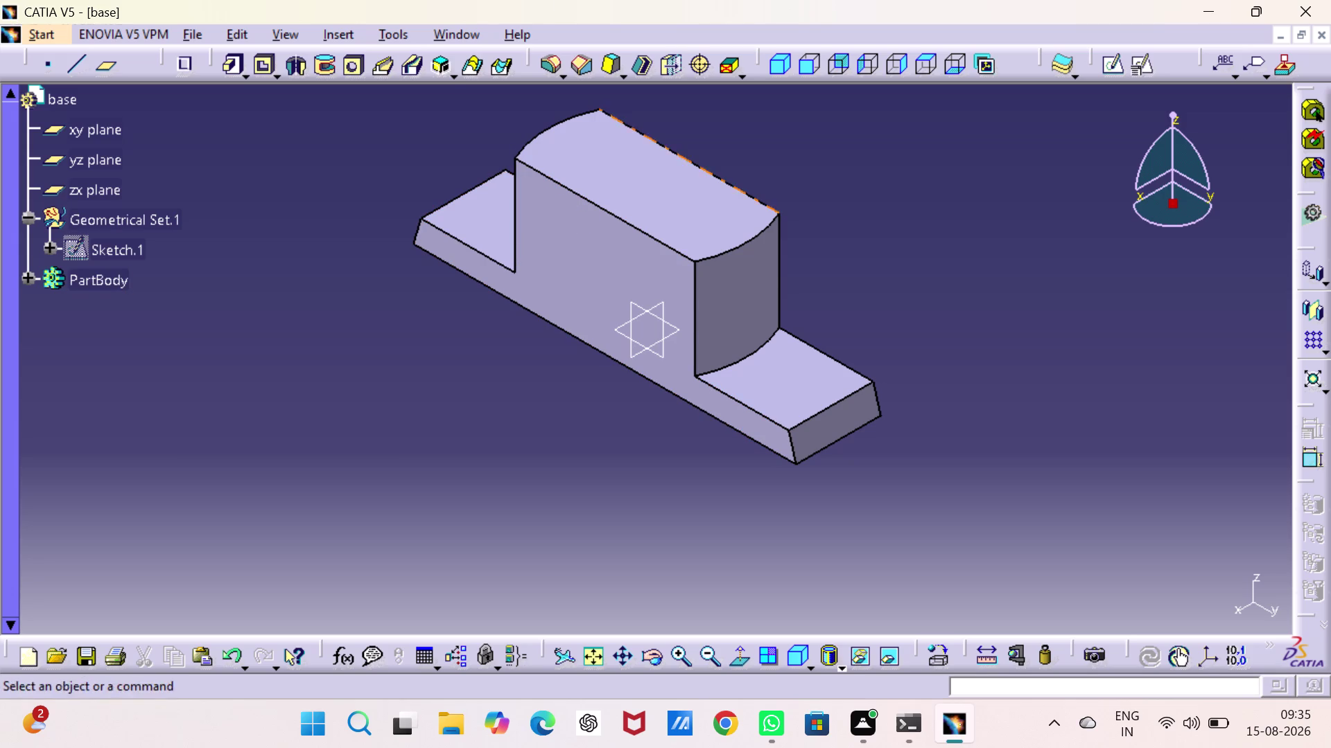
Start a sketch on the upright block's front face and draw a circle on the vertical axis.
click(605, 242)
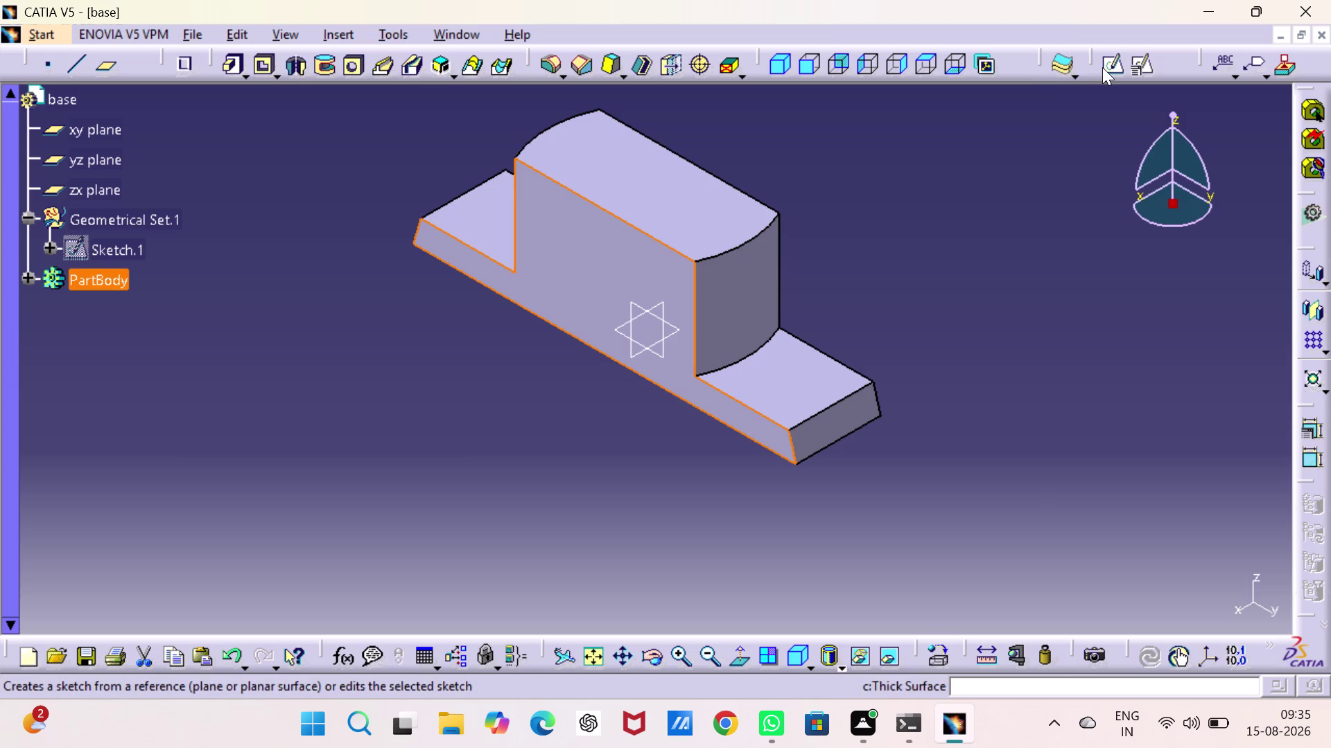
click(1105, 63)
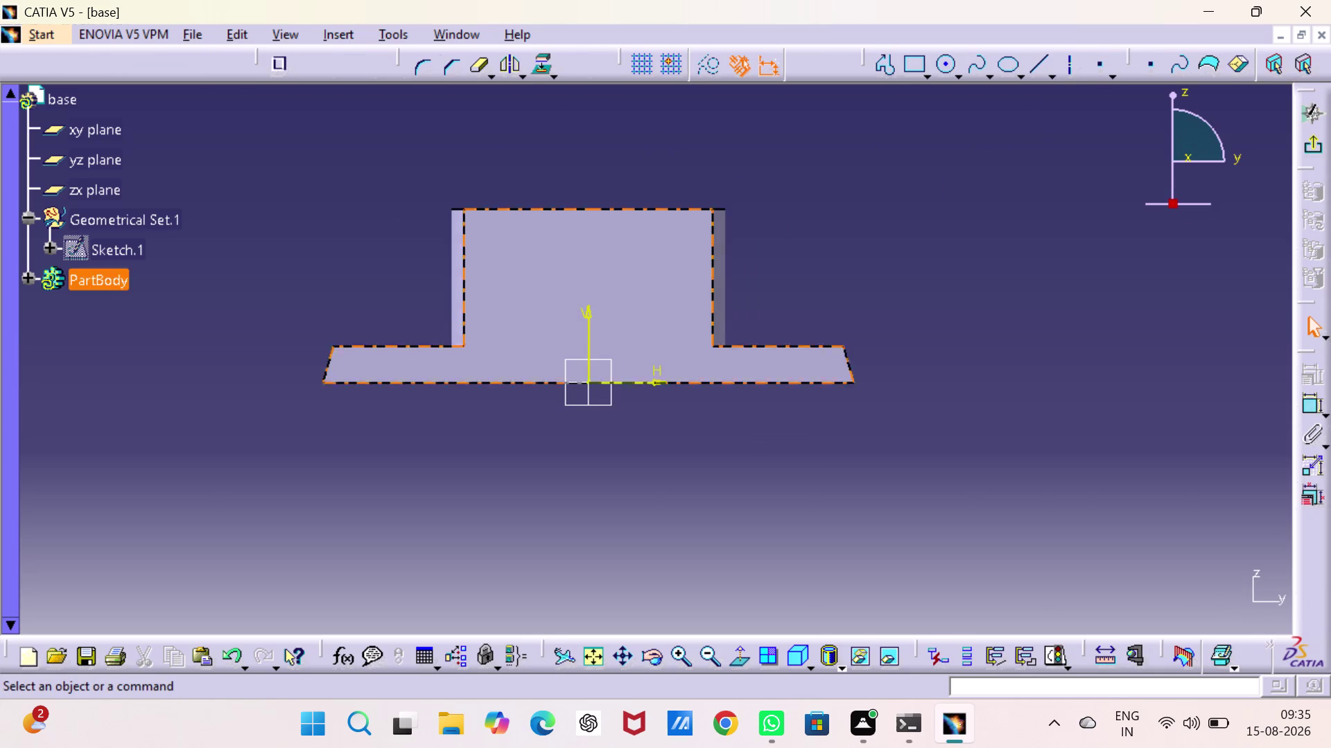
click(937, 60)
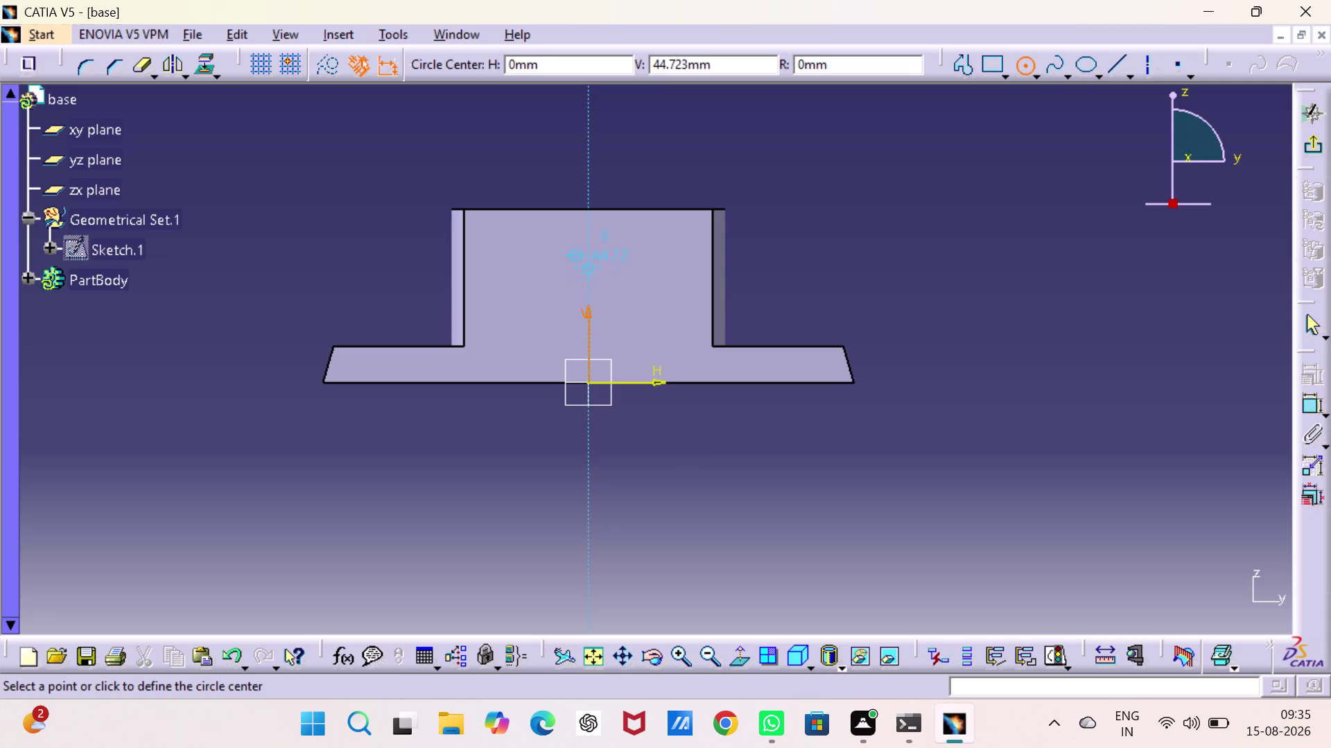
click(589, 265)
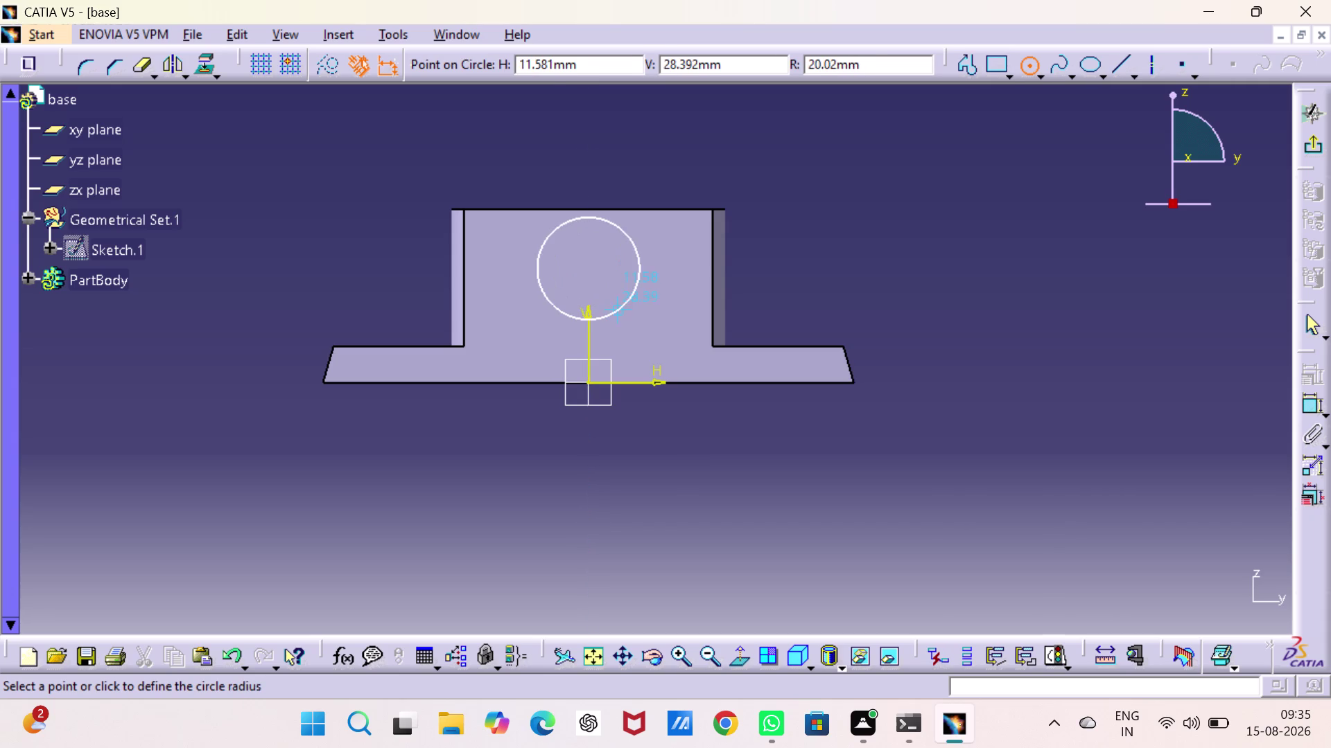
click(618, 310)
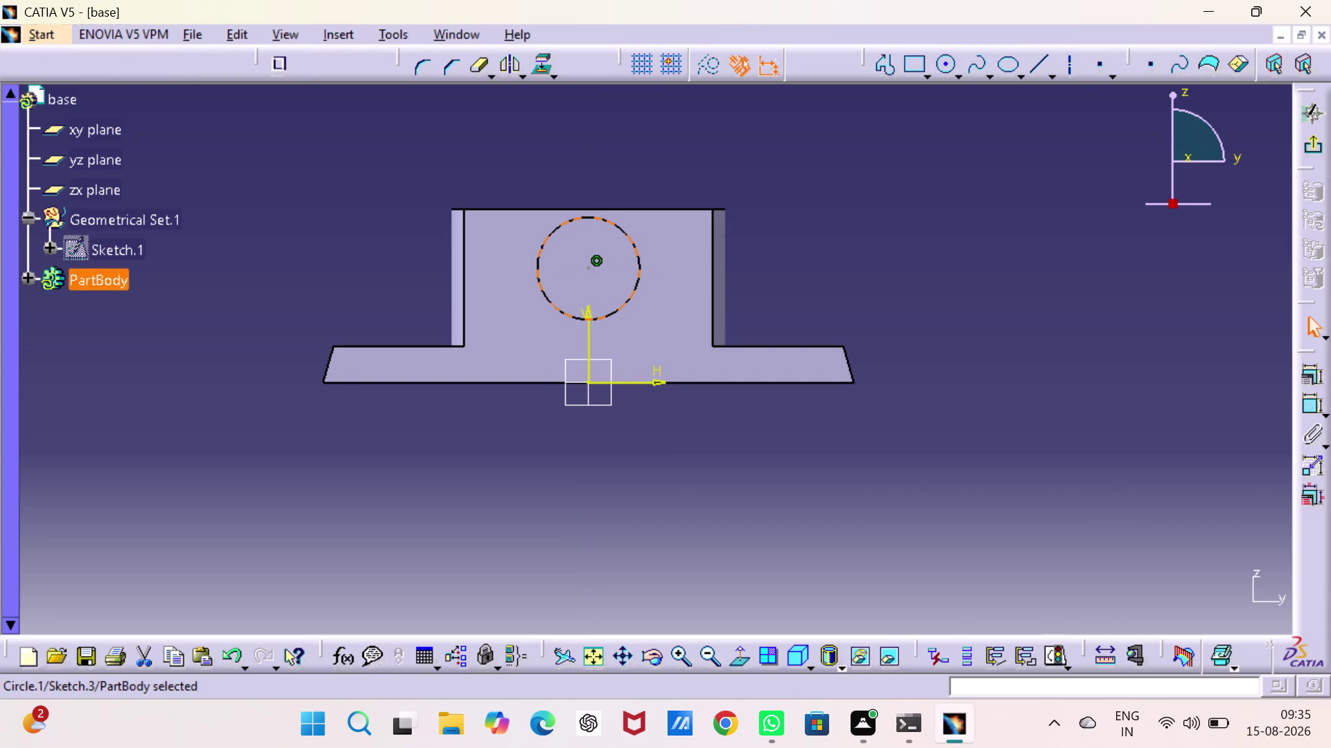
Constrain the circle centre to be coincident with the sketch's vertical axis.
click(587, 382)
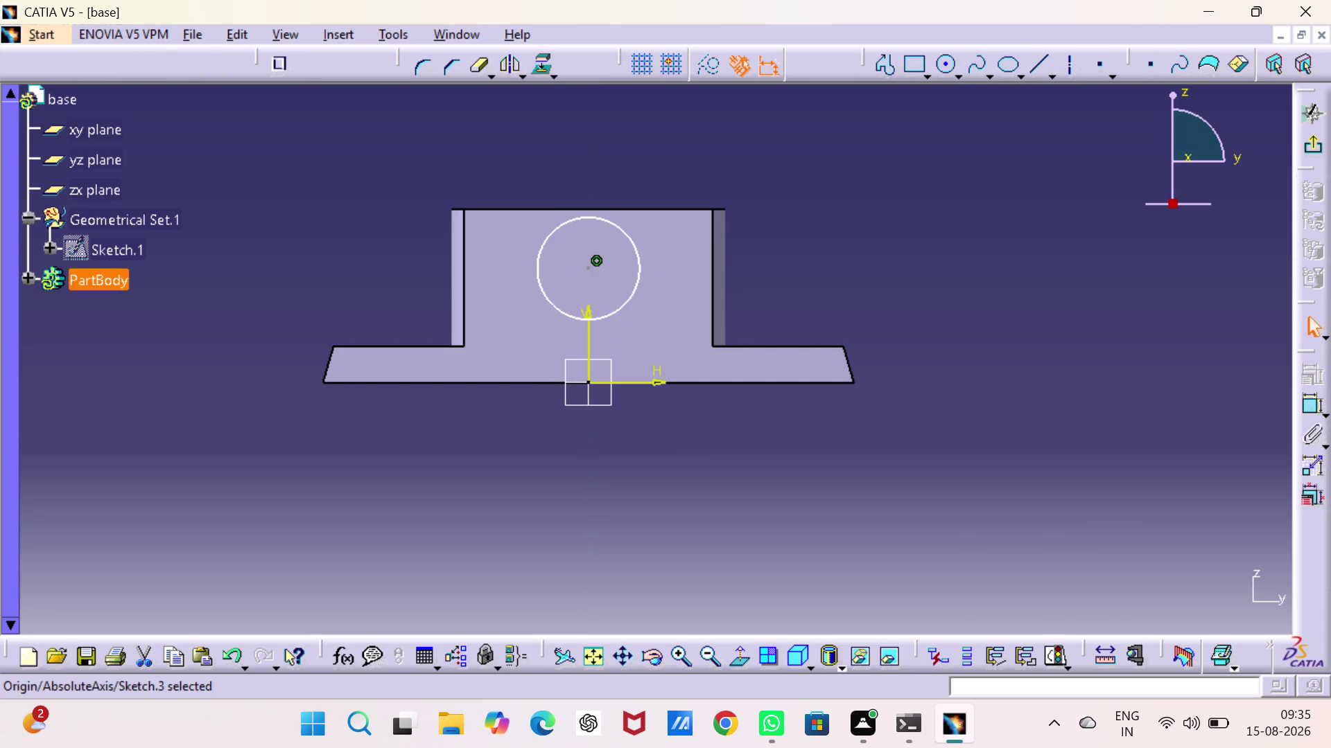
click(588, 270)
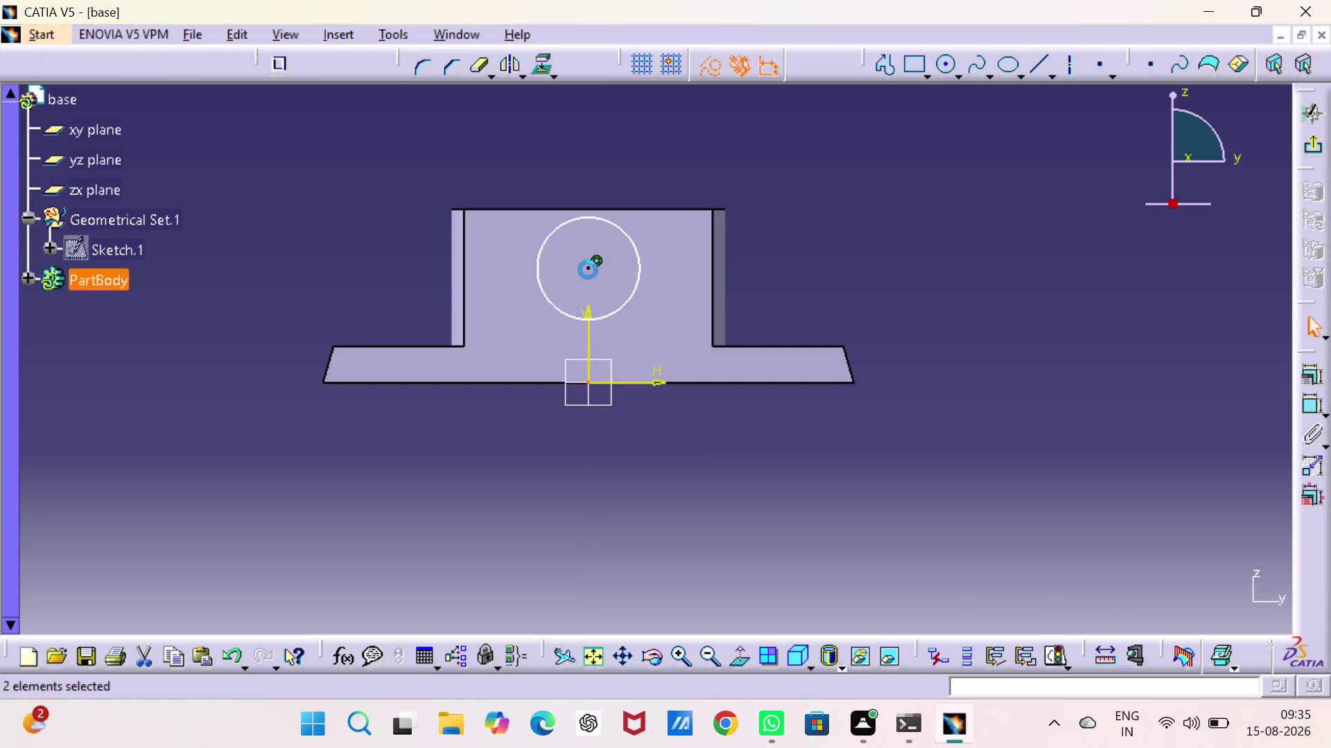
click(1317, 366)
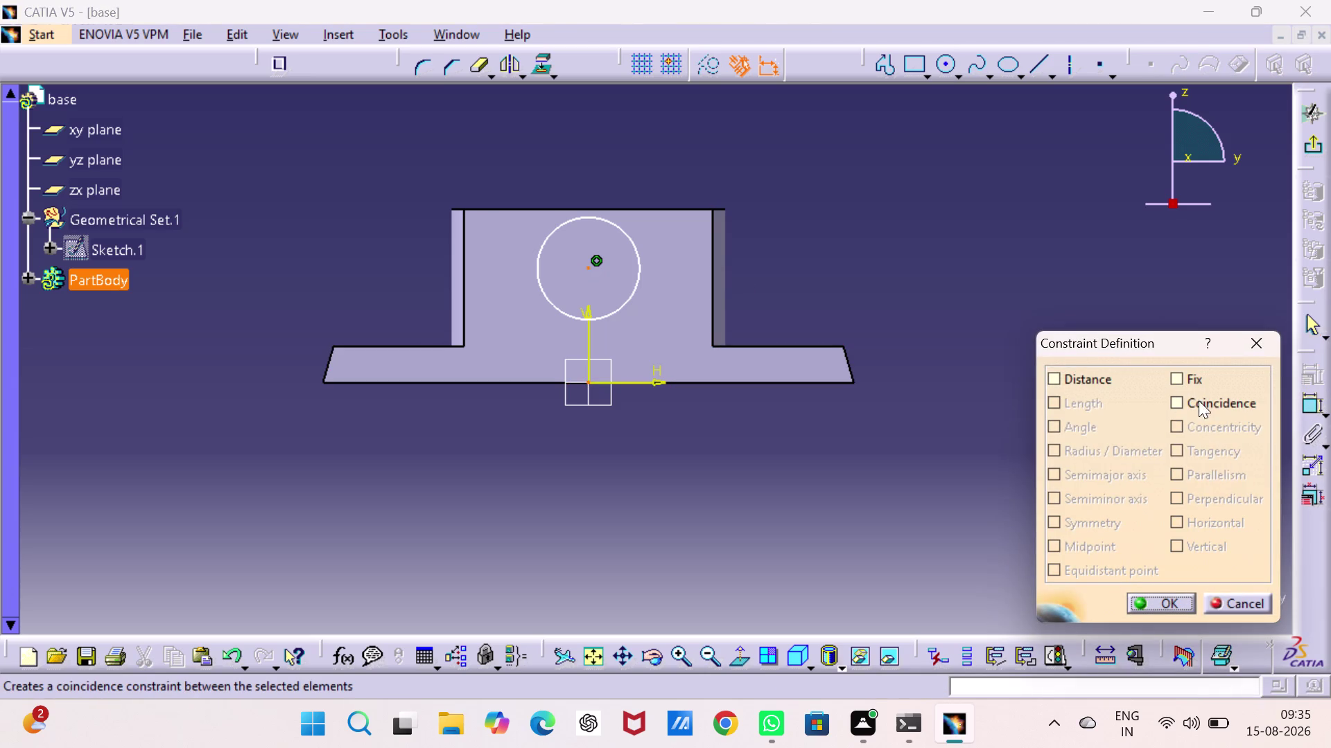
drag(1264, 344, 1258, 344)
click(1065, 352)
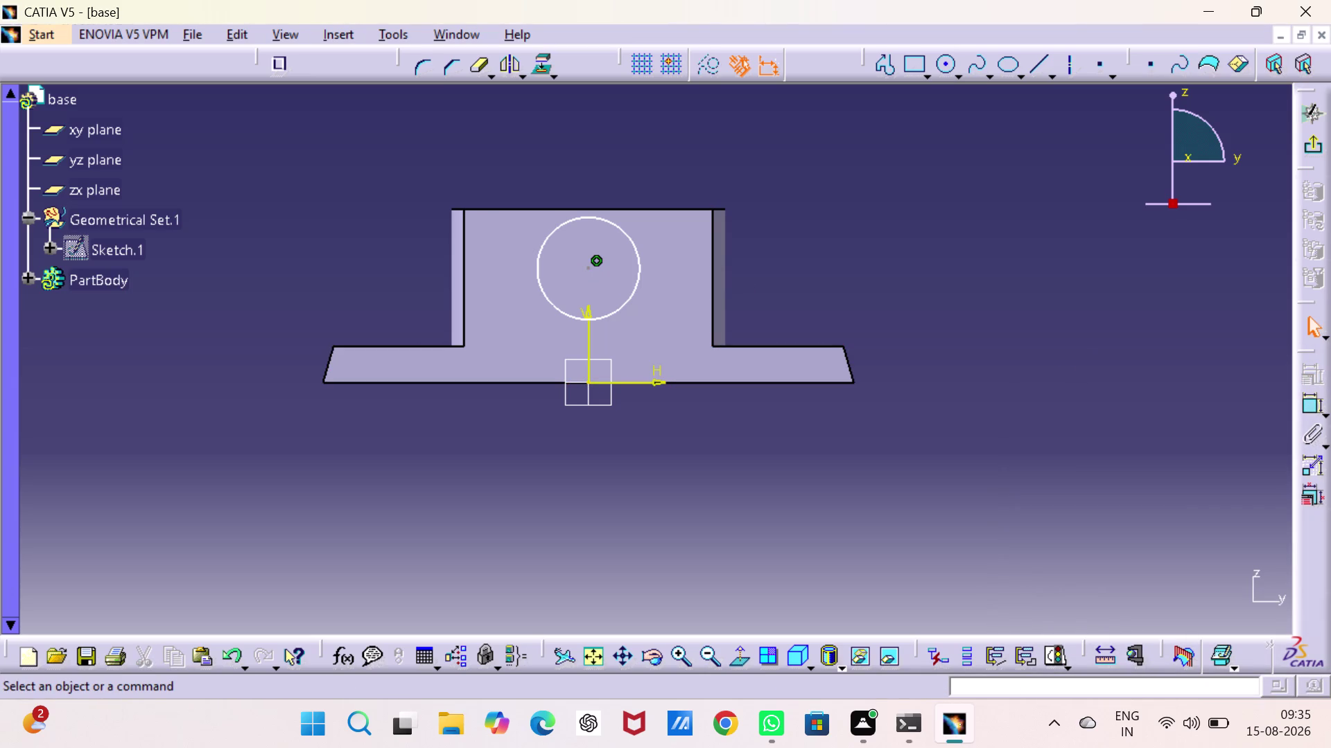
click(1303, 410)
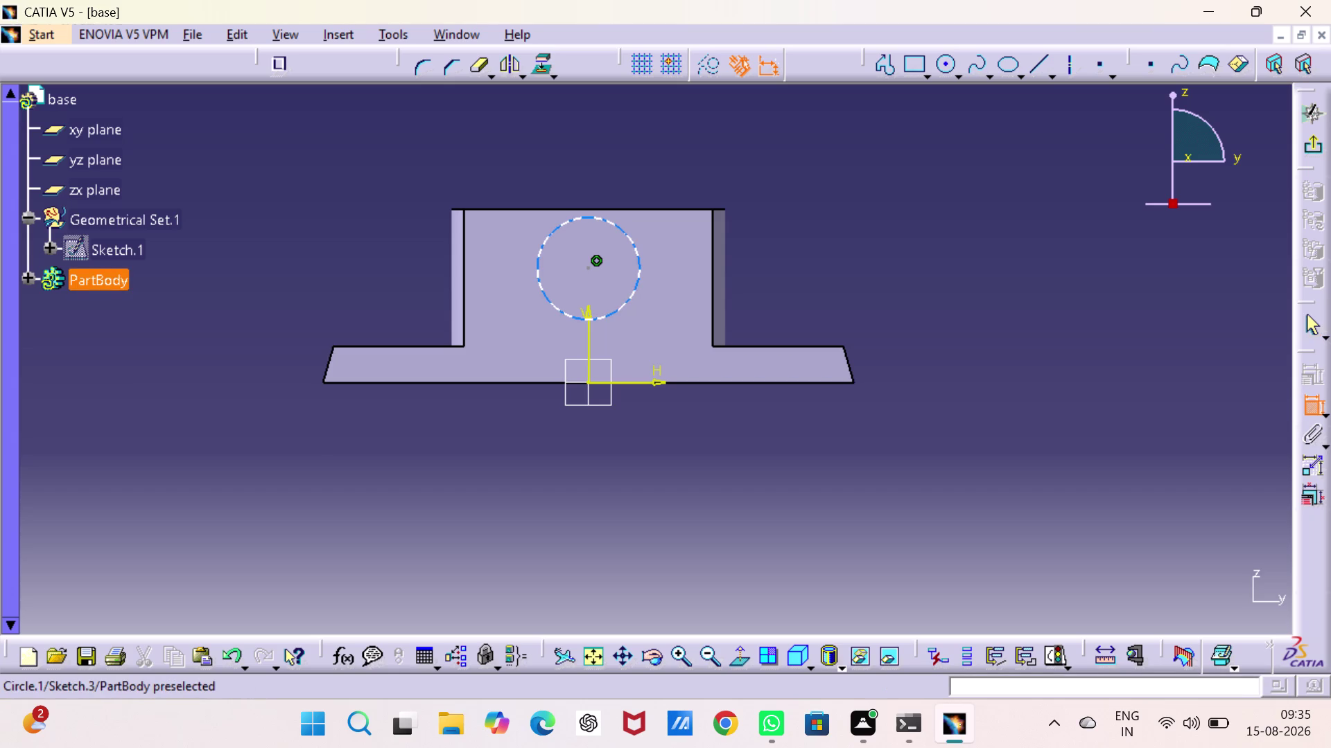
Add a radius dimension to the hole circle and set it to 24 mm.
click(540, 268)
click(253, 215)
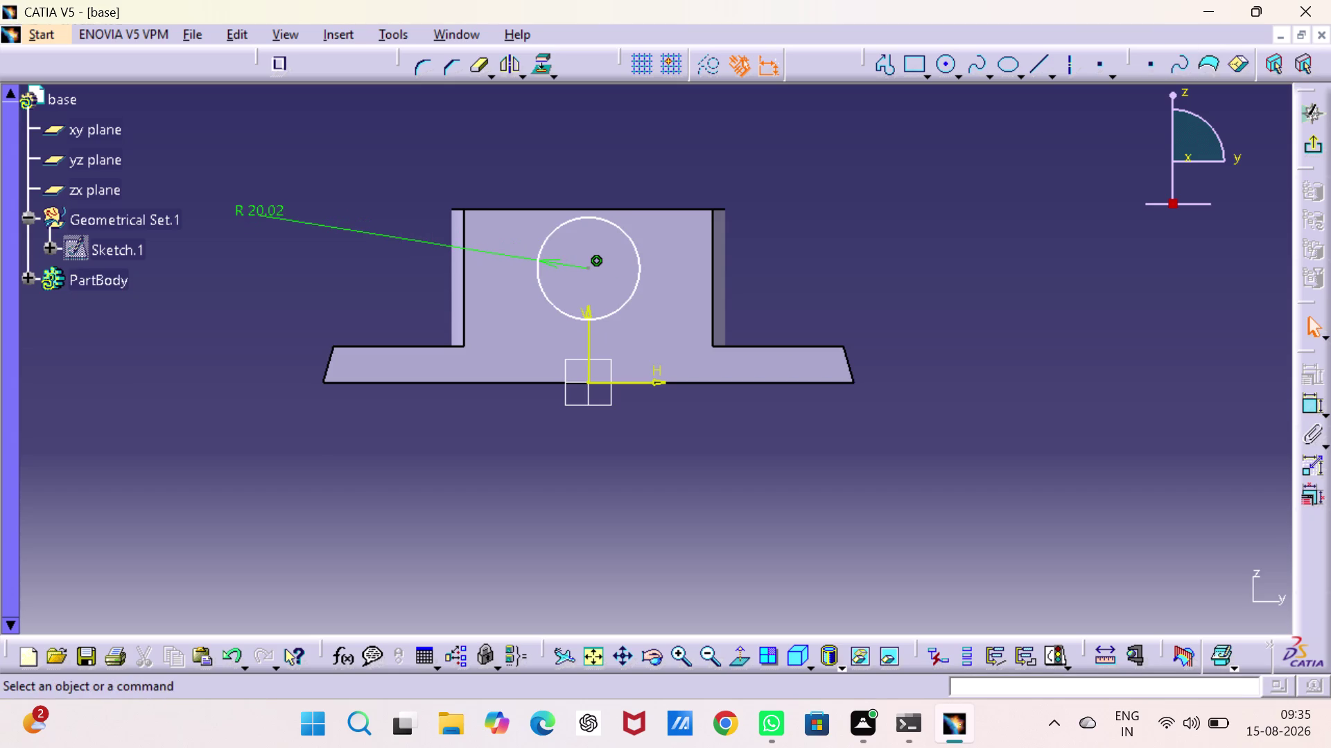
double_click(257, 209)
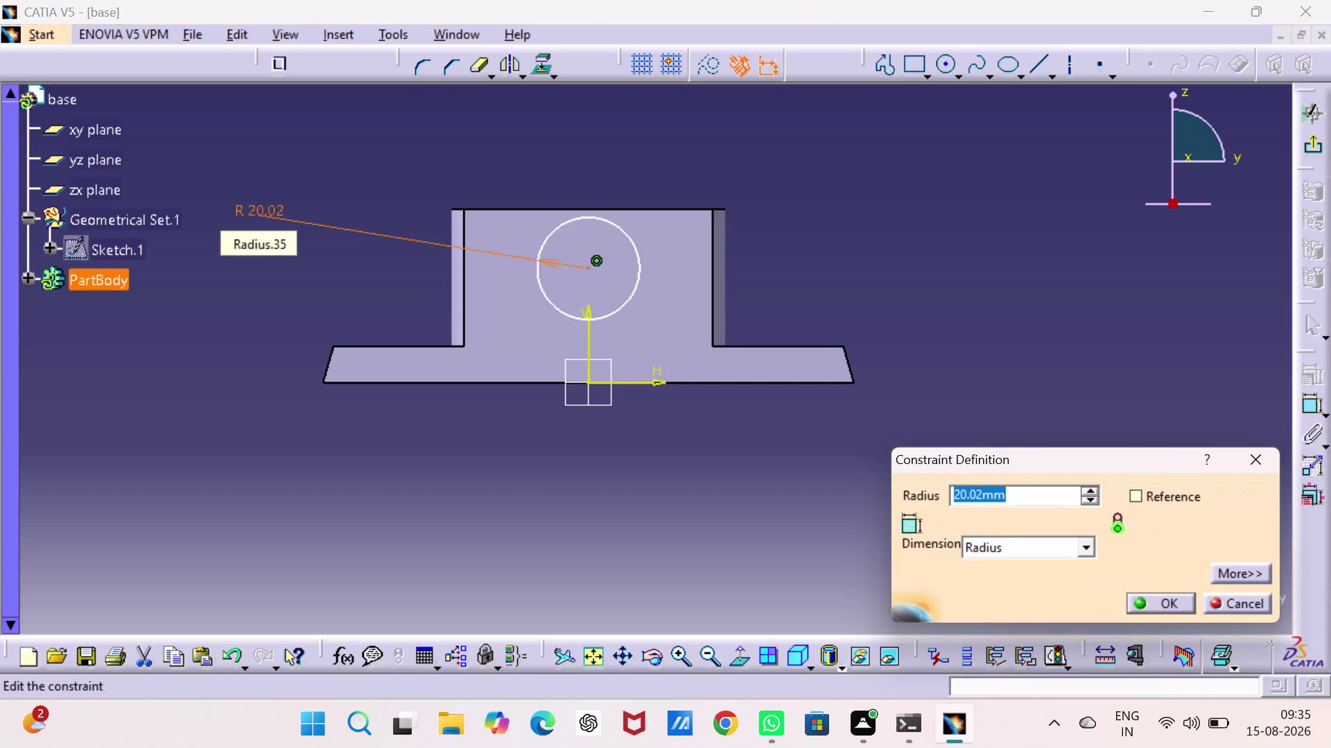
text(24)
key(Return)
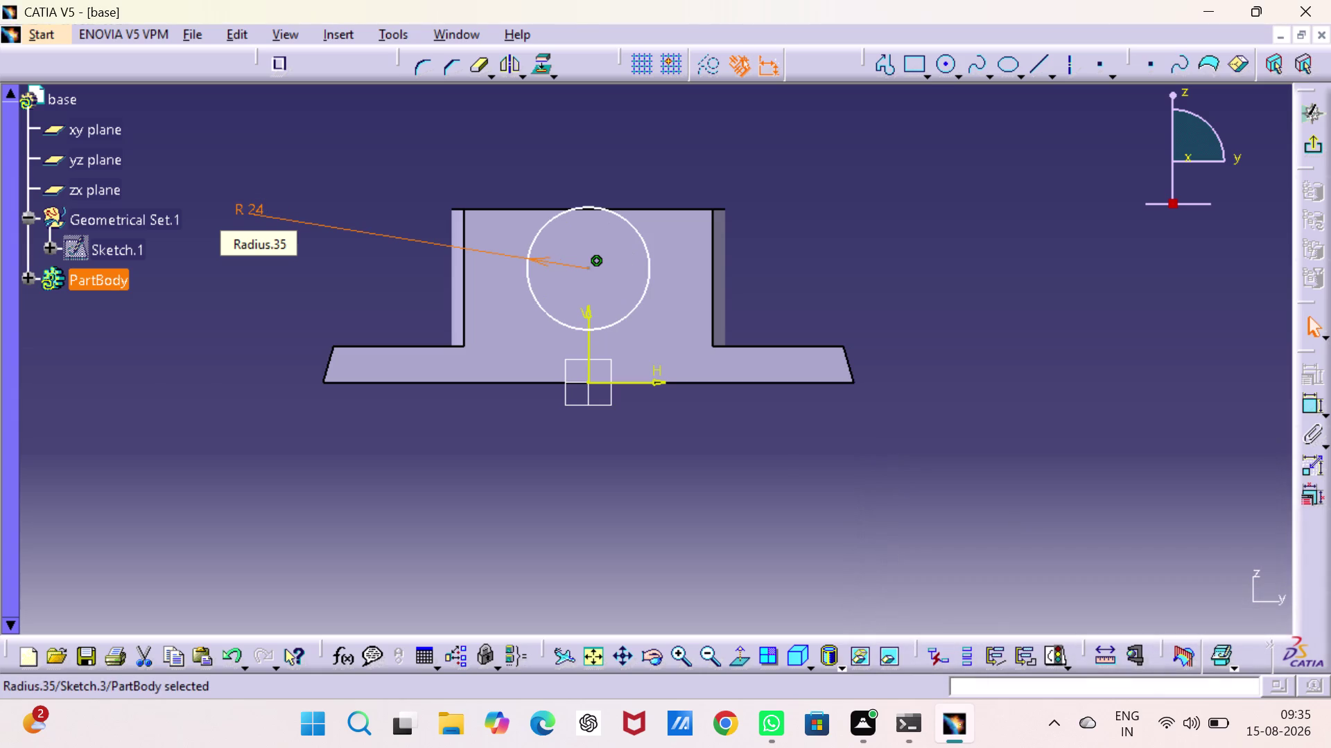
click(901, 221)
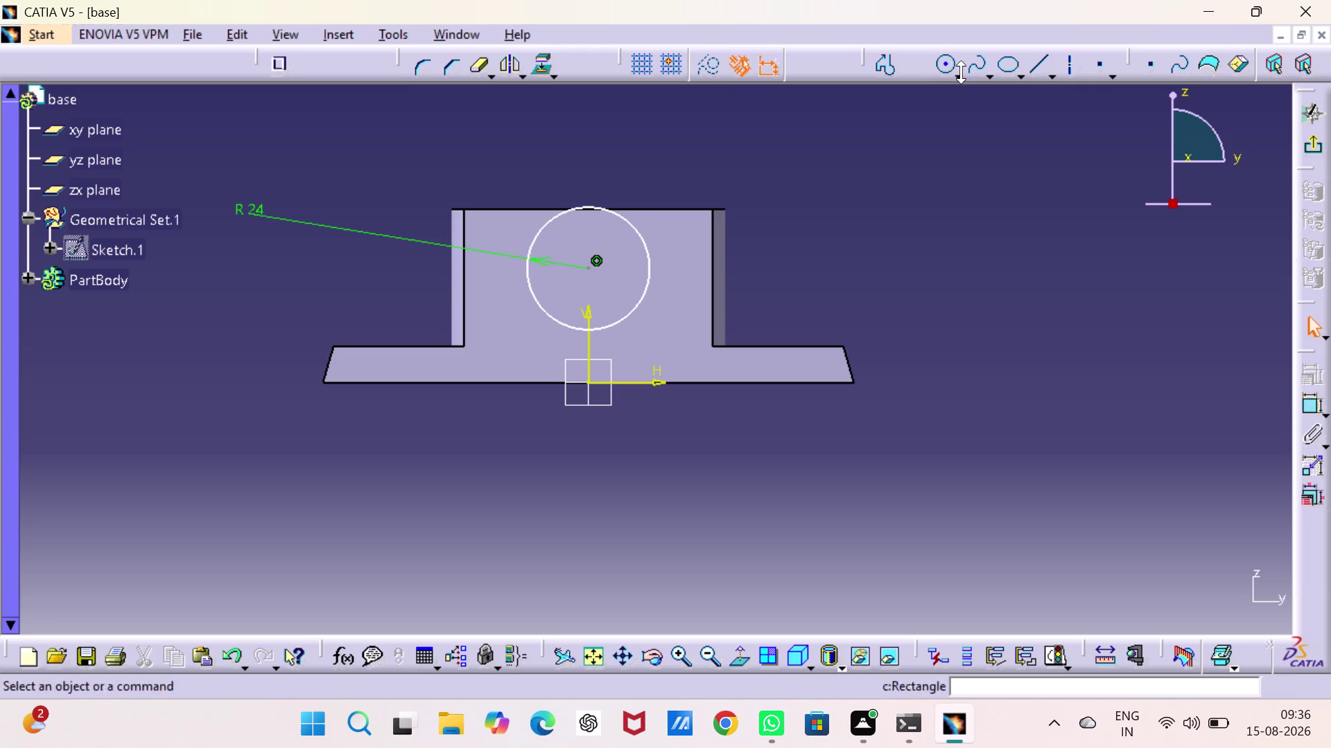
Draw a two-point rectangle straddling the top of the circle.
click(928, 69)
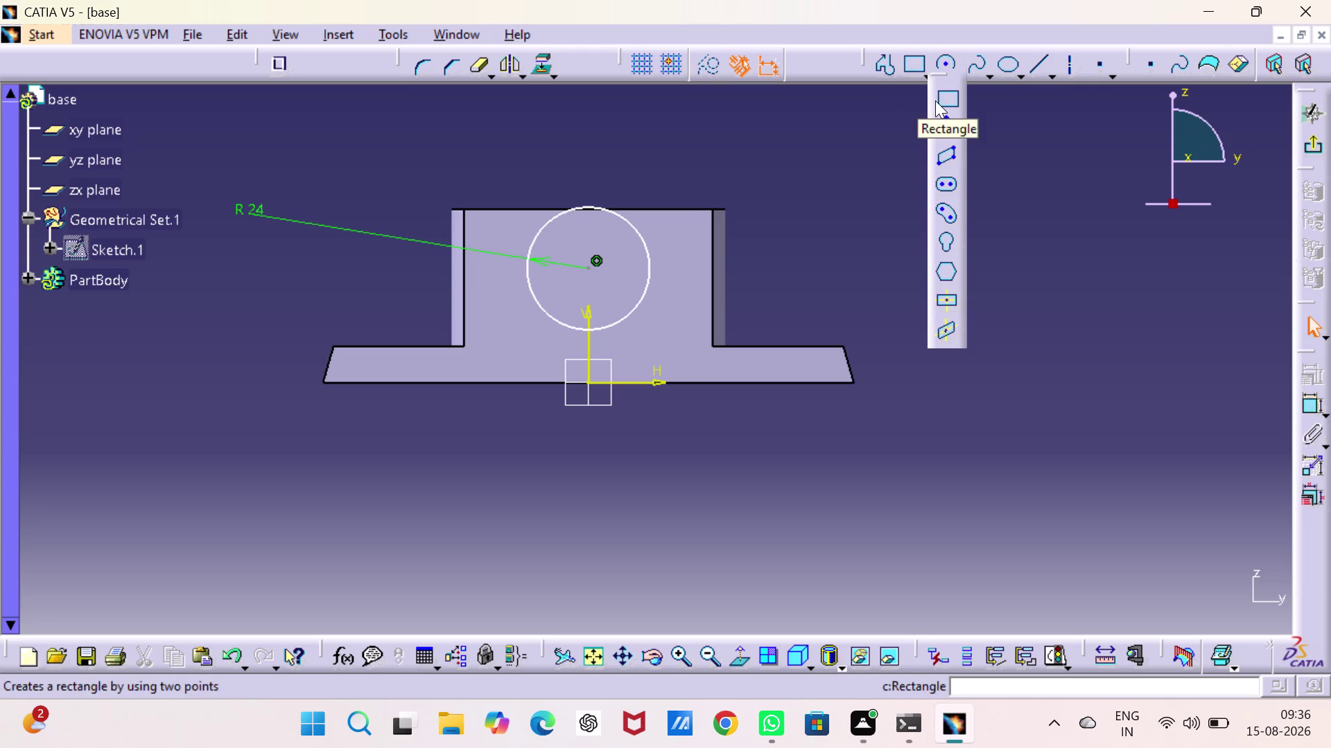
click(936, 100)
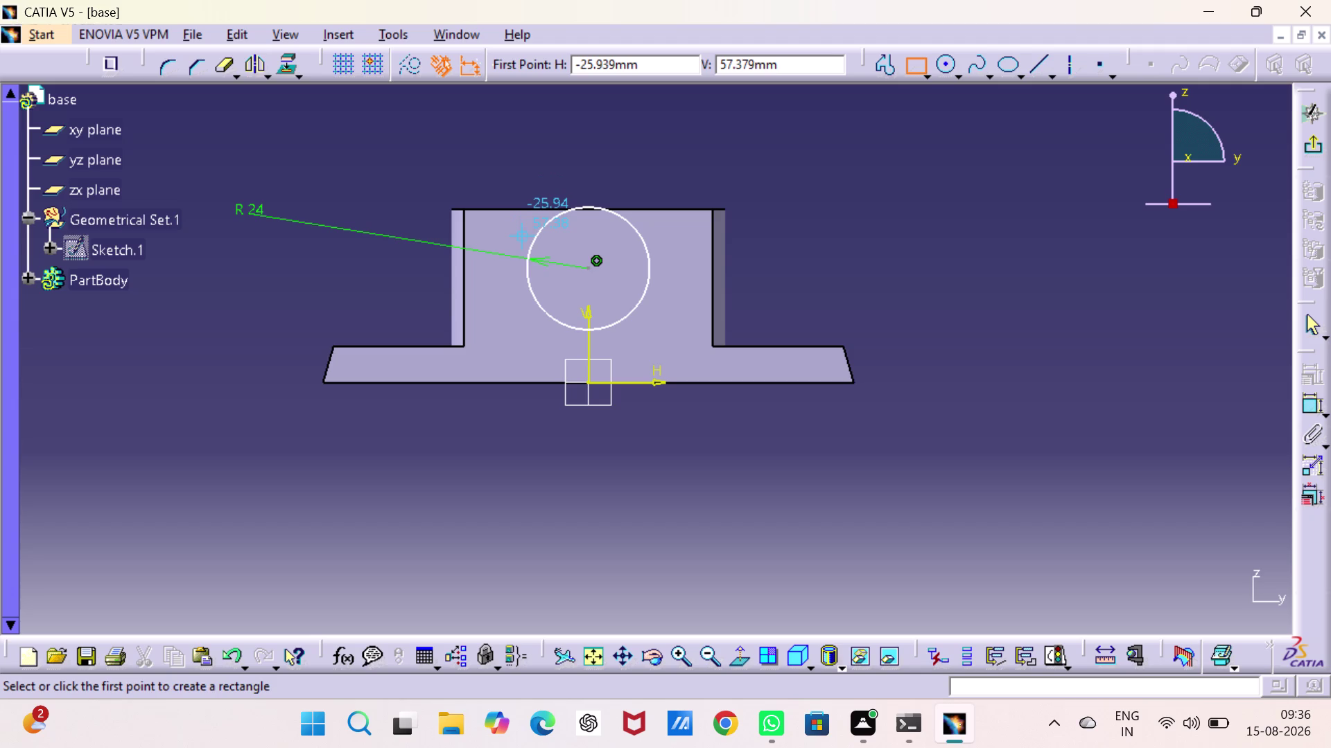
click(521, 233)
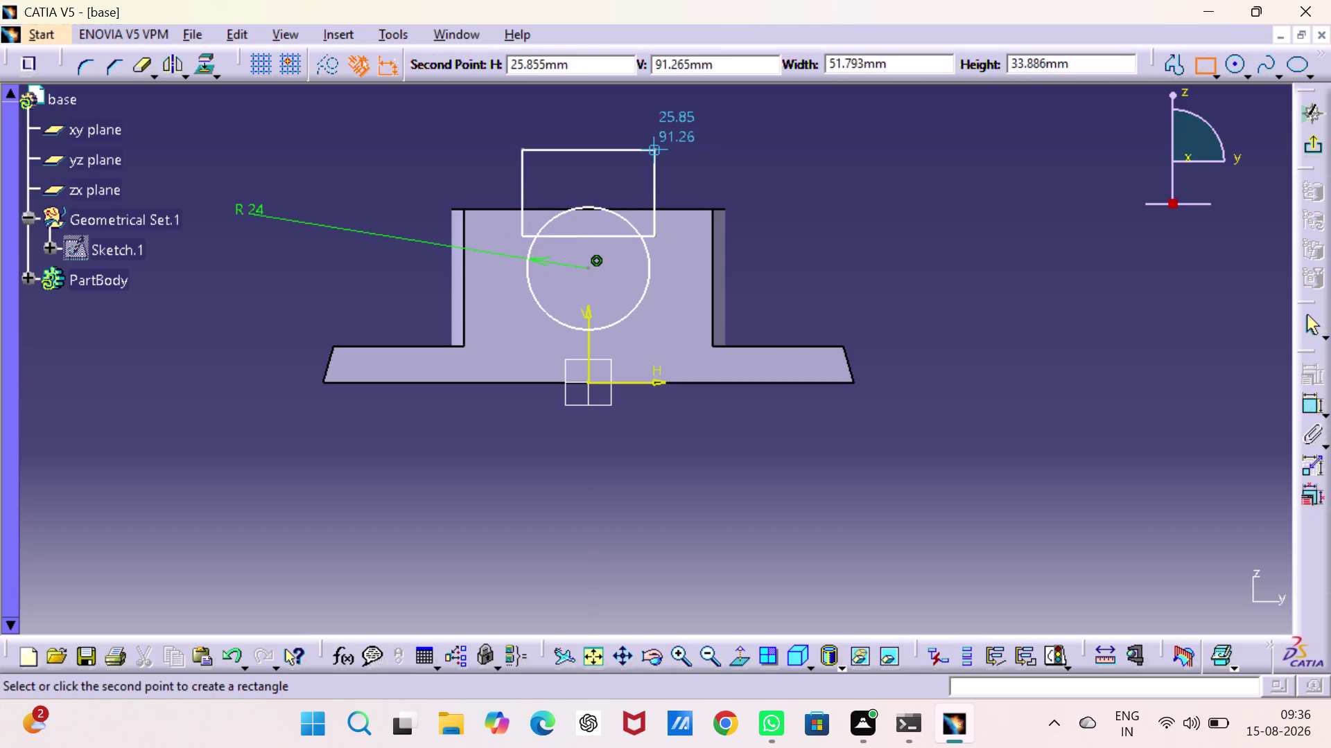
click(654, 148)
click(883, 200)
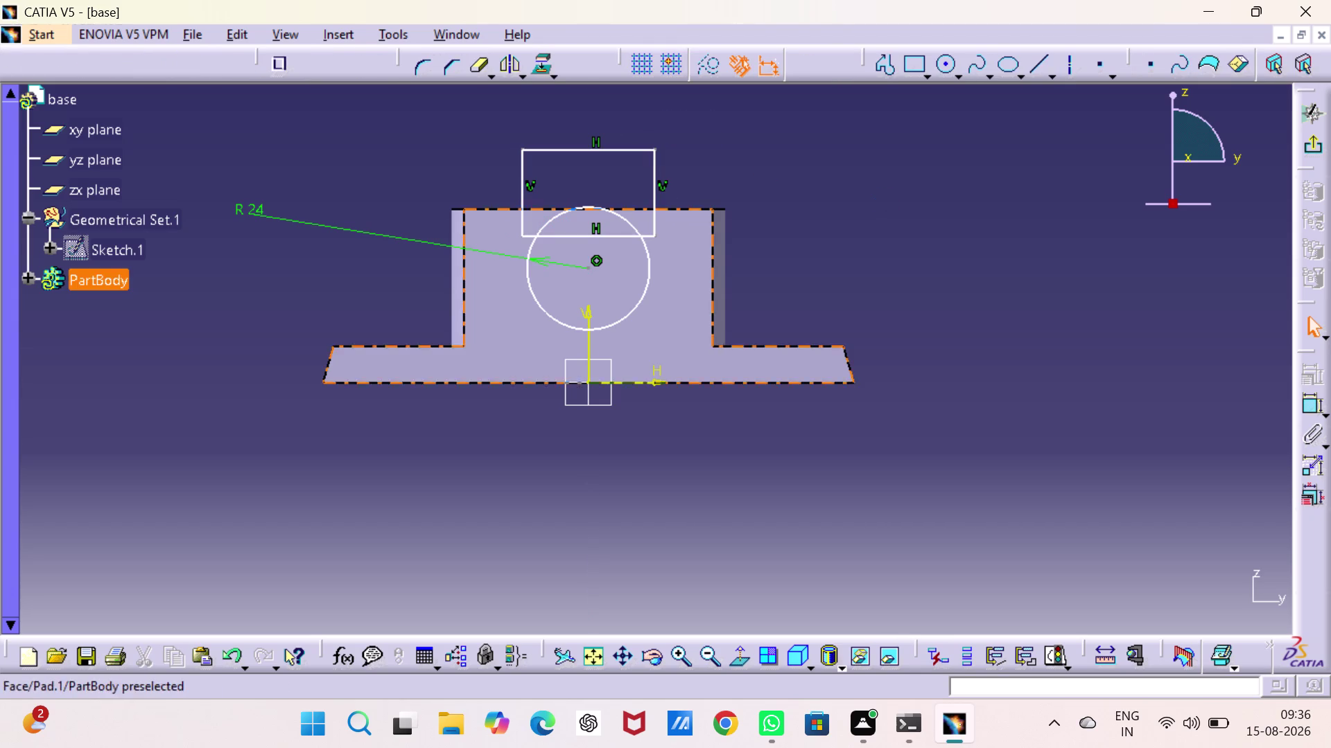
Make the rectangle's left and right sides symmetric about the vertical axis.
click(654, 197)
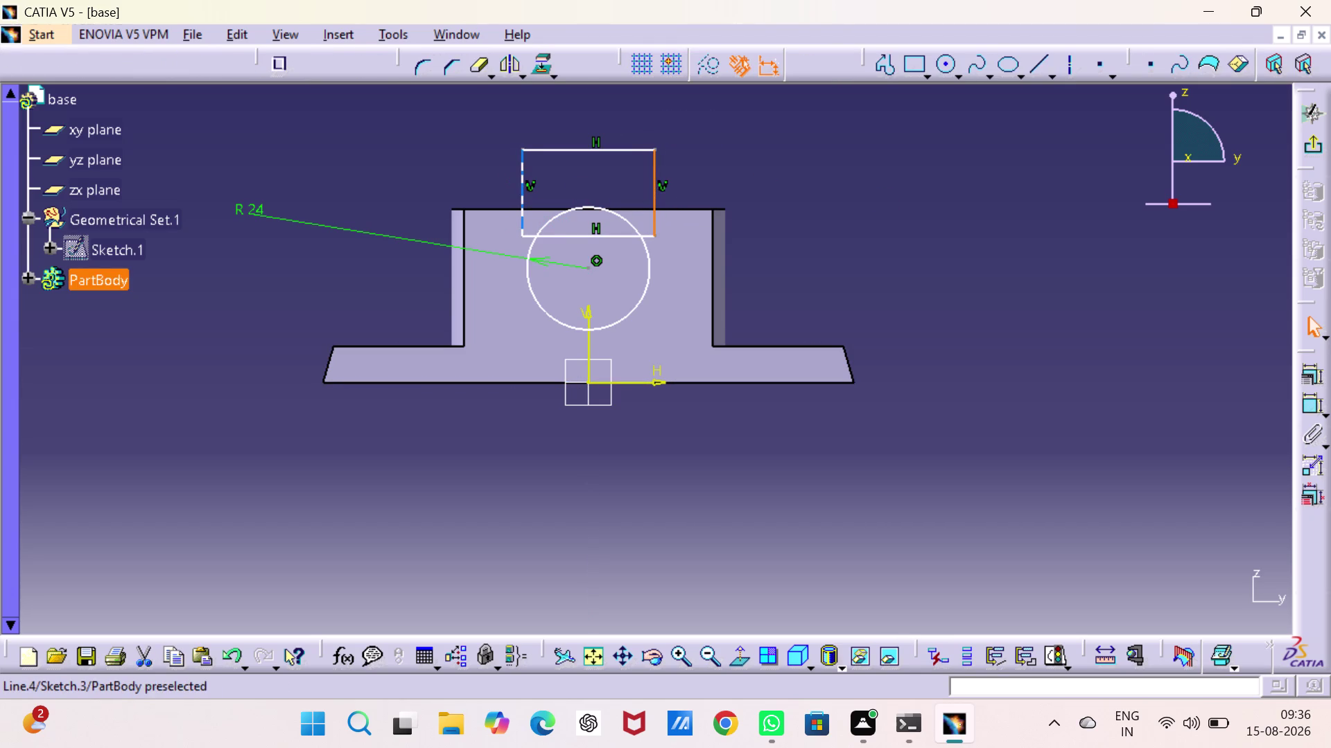
click(523, 183)
click(589, 316)
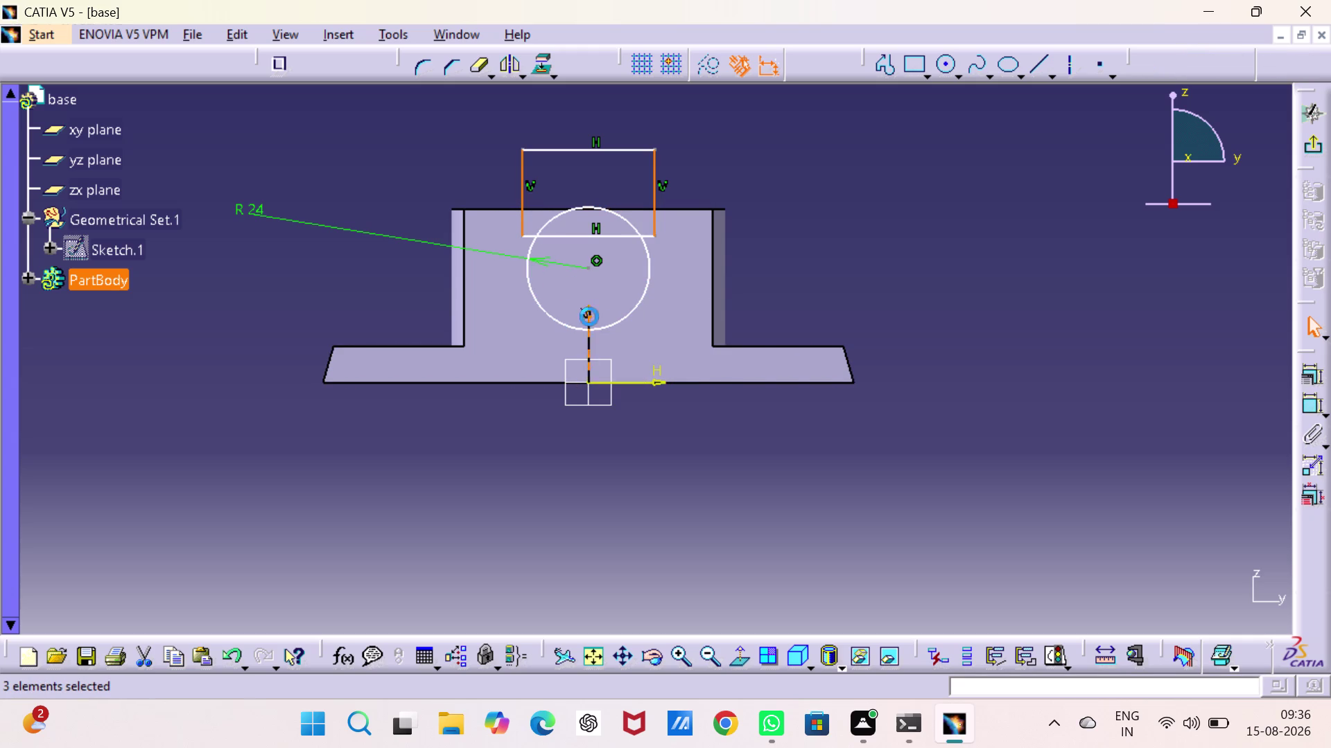
click(1317, 375)
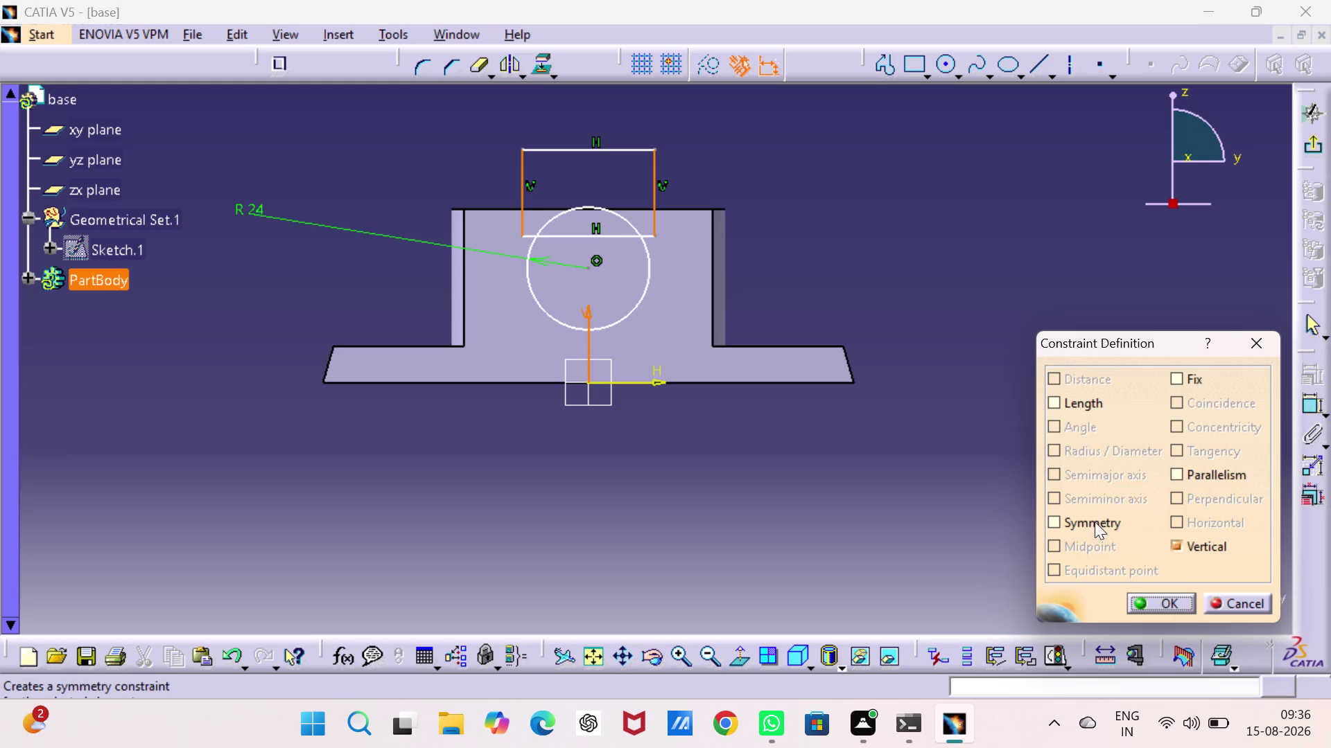
click(1052, 518)
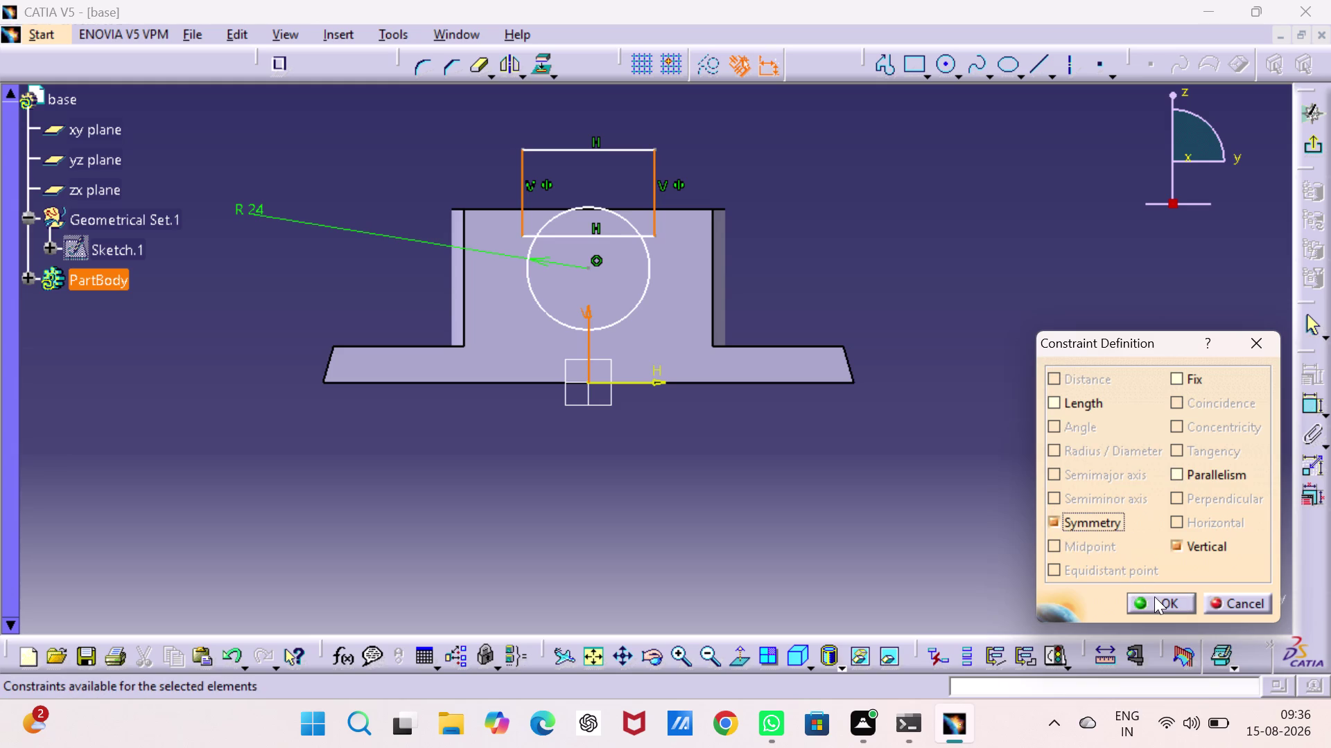
click(1154, 597)
click(1055, 434)
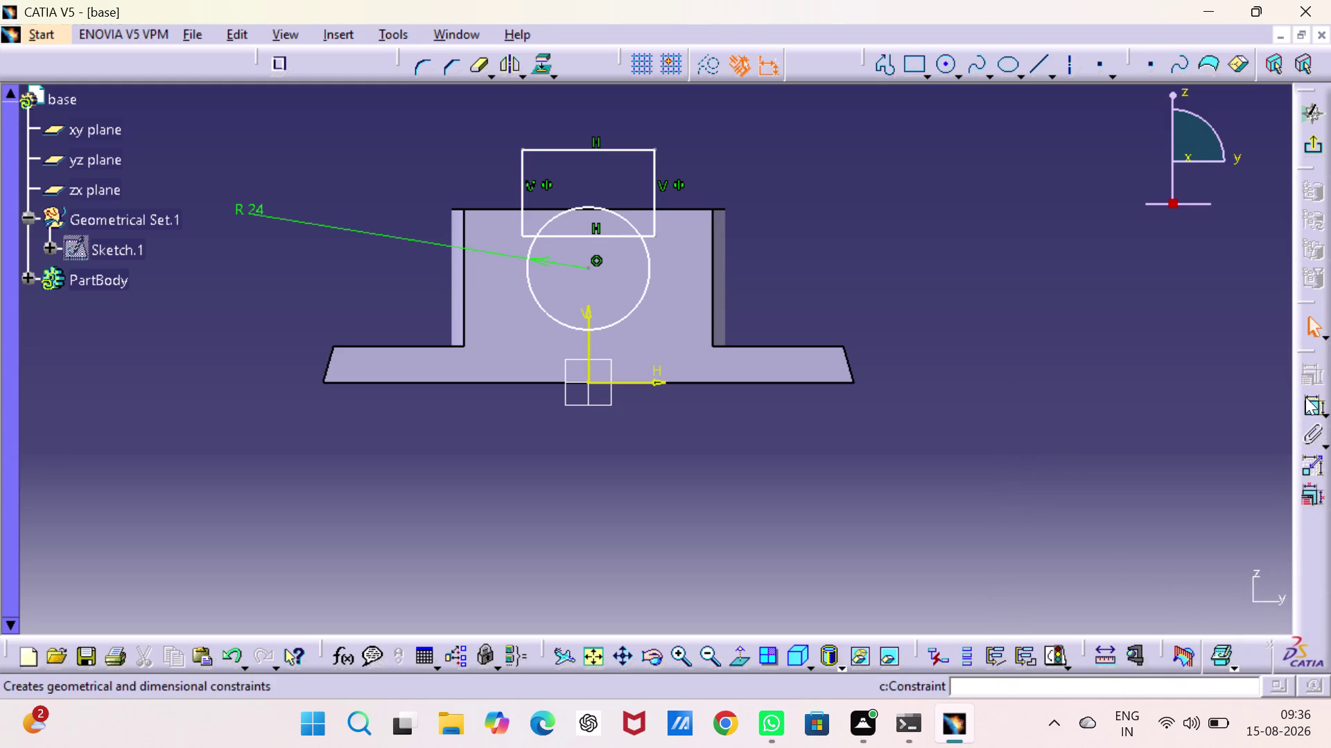
click(1308, 410)
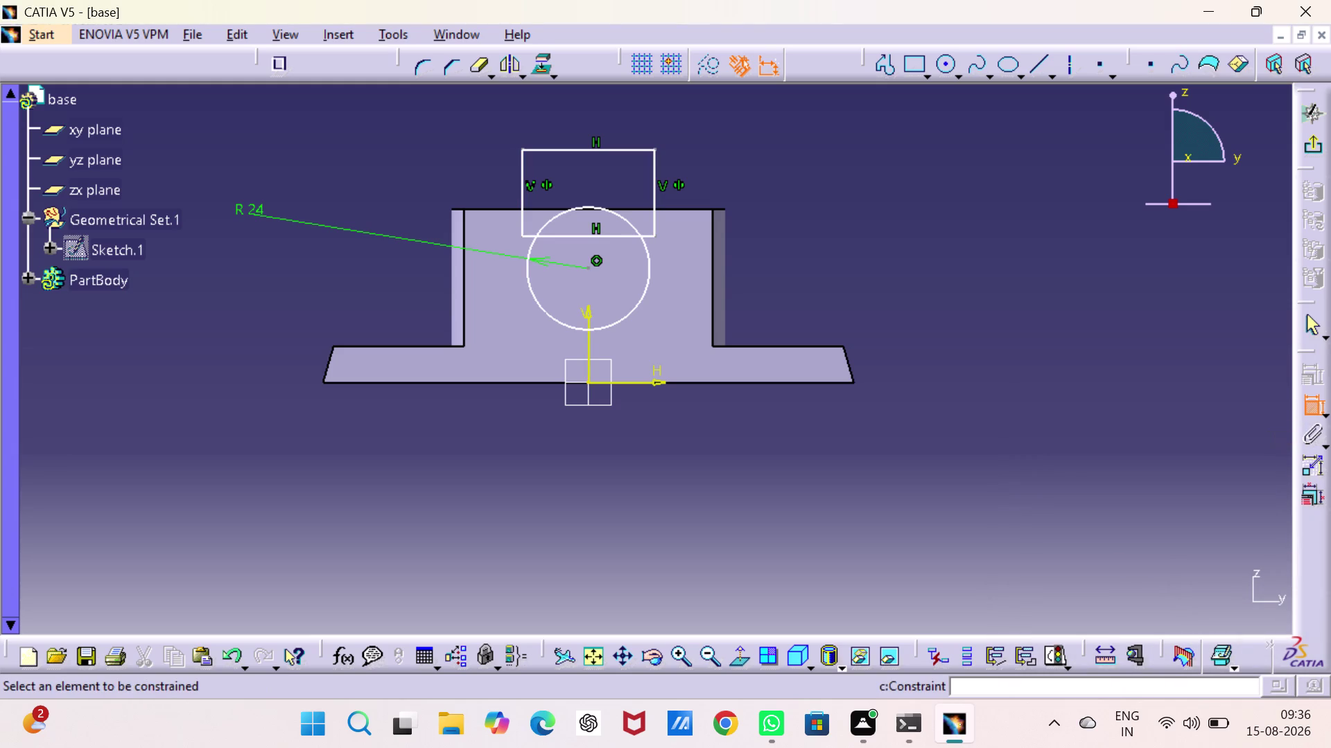
Dimension the rectangle's top edge and set its width to 56 mm.
click(609, 149)
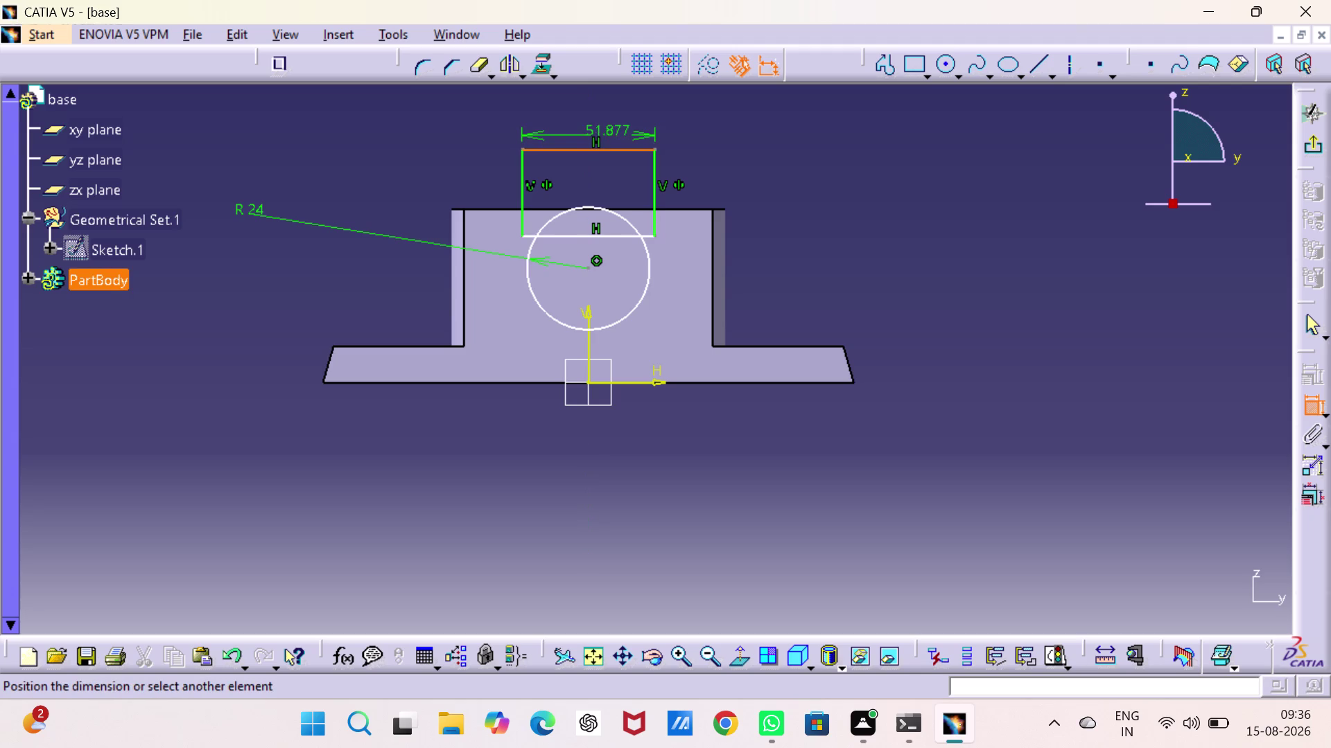
click(600, 119)
double_click(596, 108)
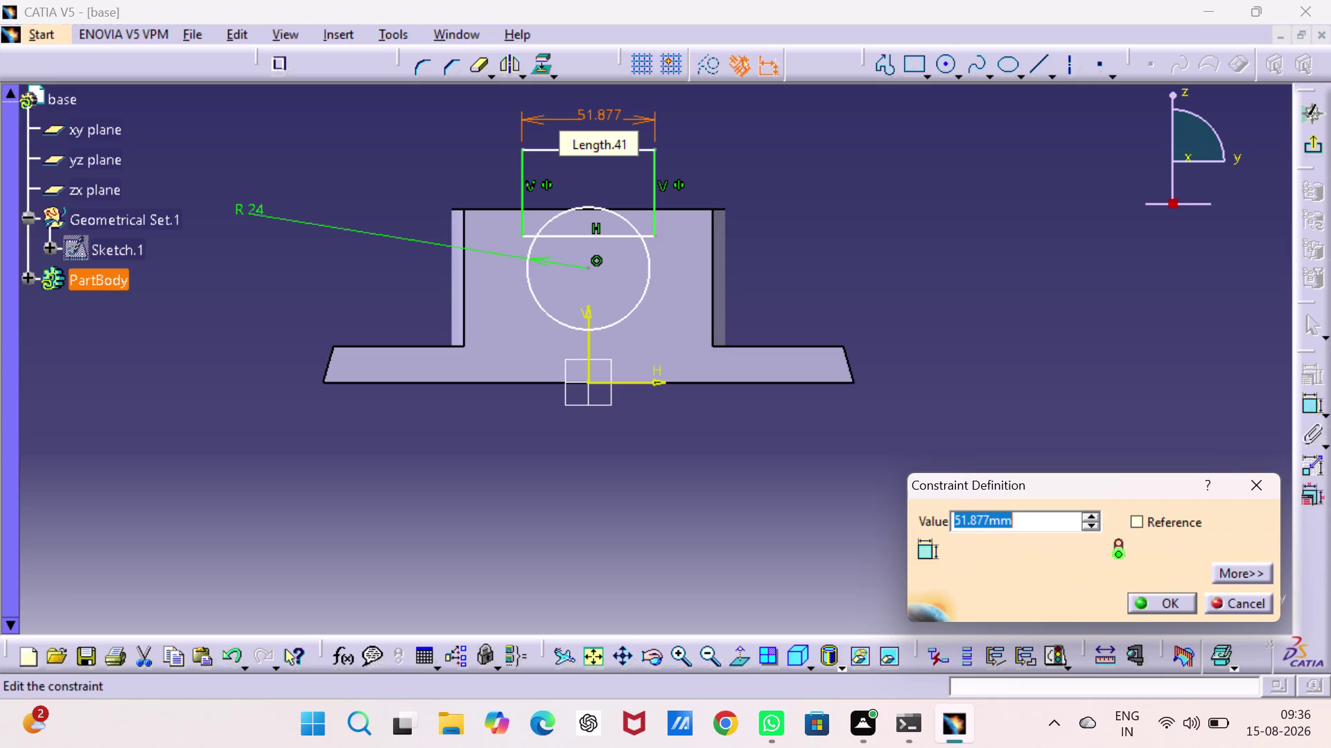
text(56)
key(Return)
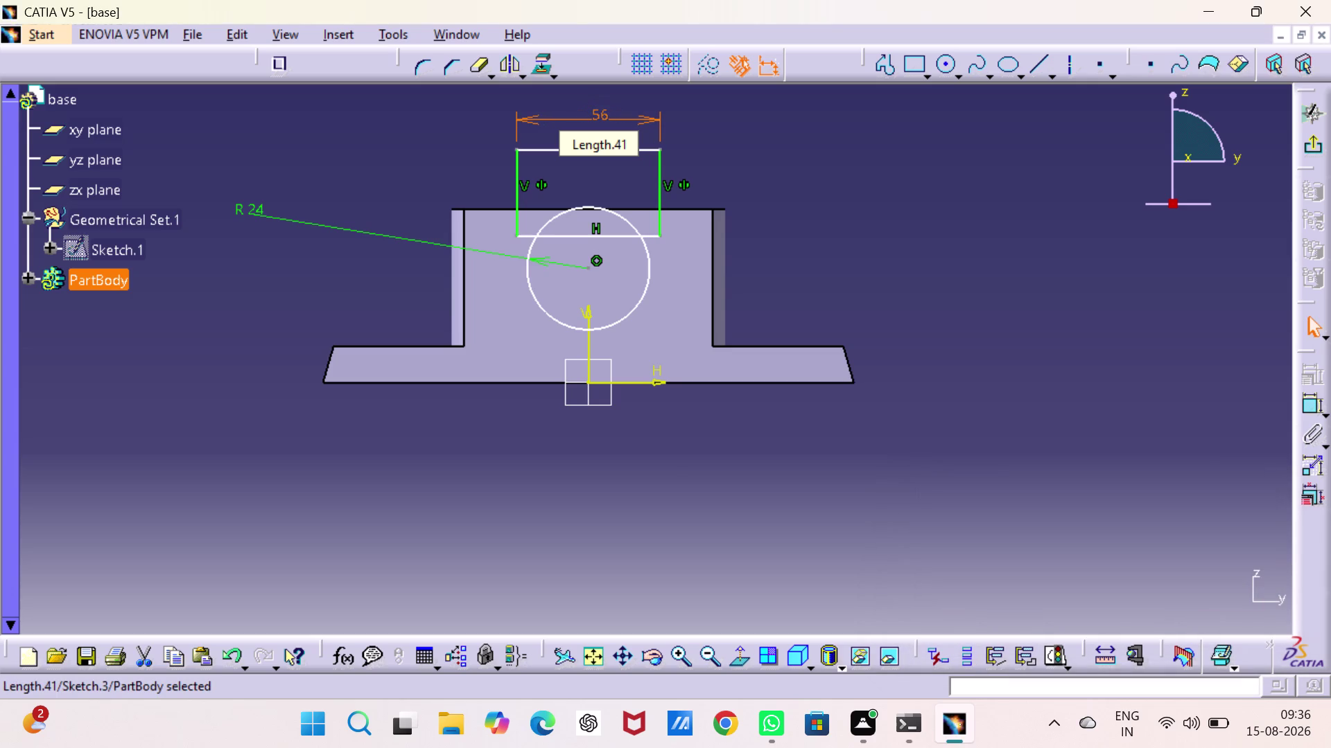
click(972, 193)
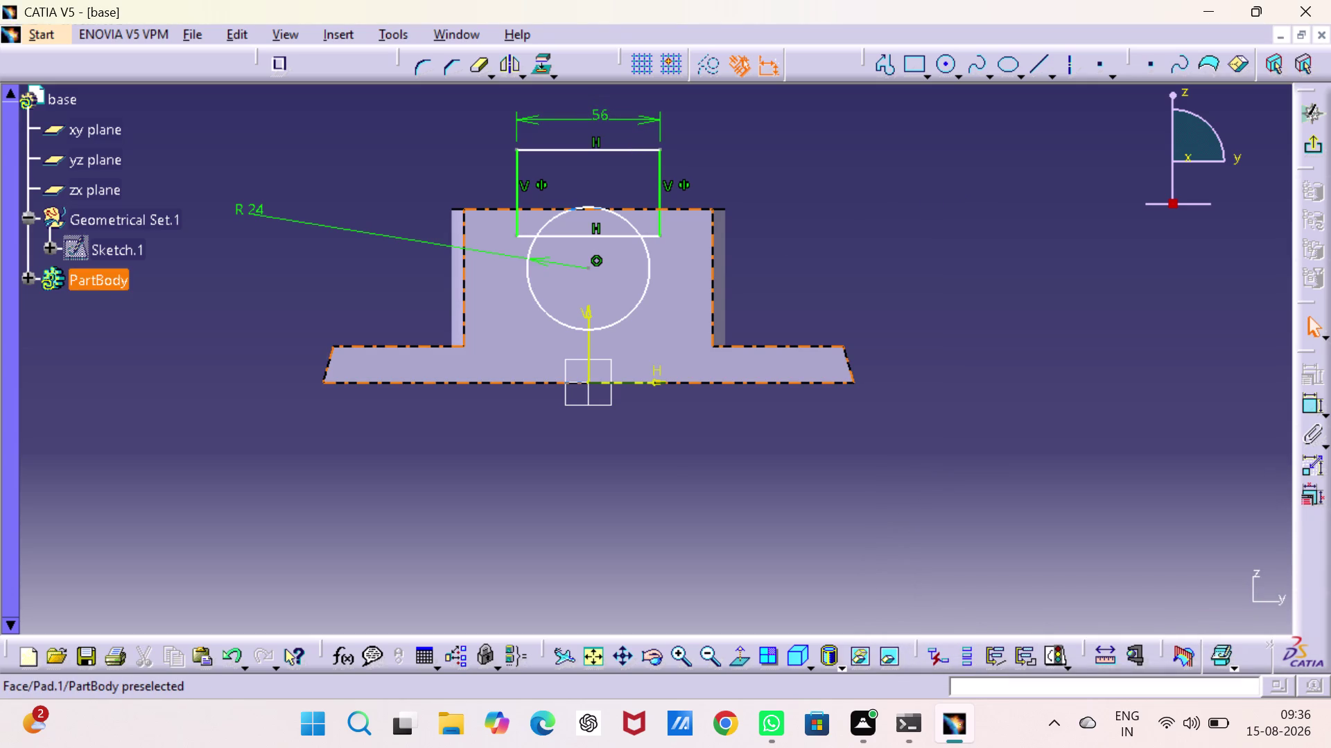
Dimension the rectangle's bottom edge 4 mm from the circle centre.
click(1304, 399)
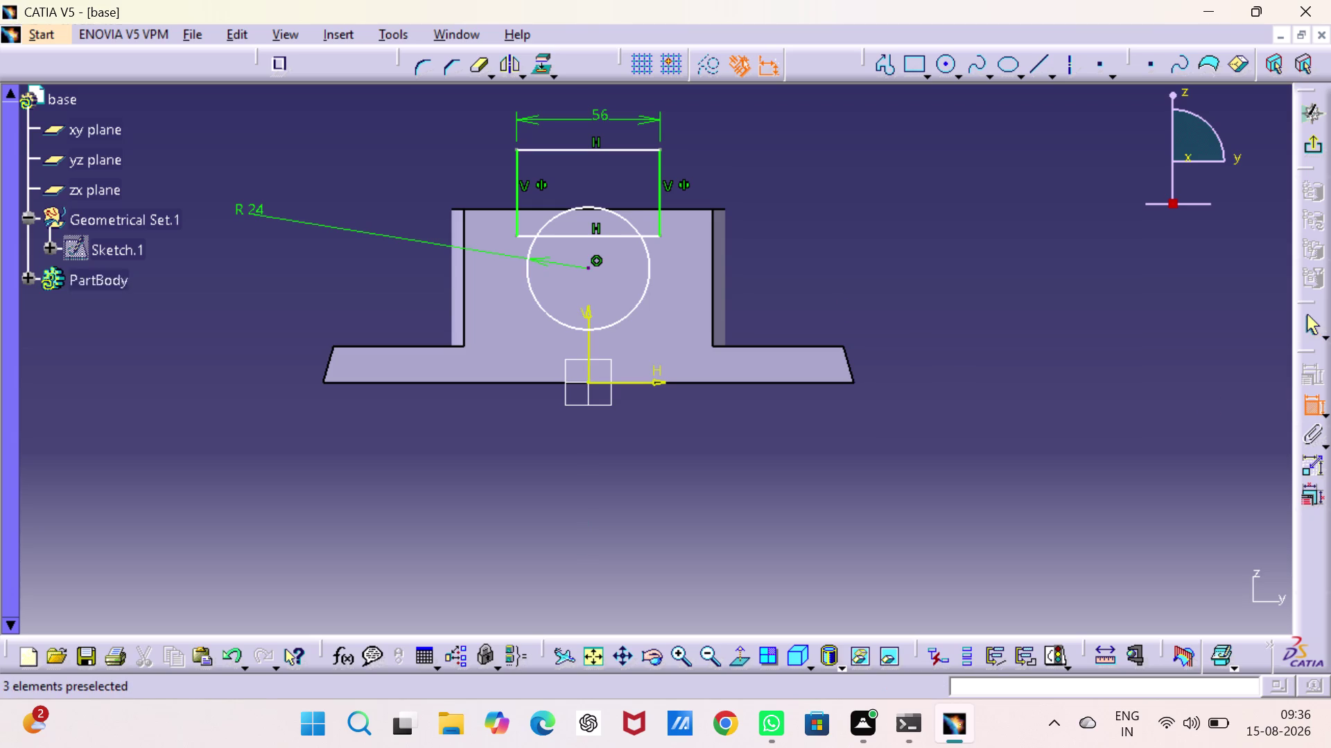
click(588, 264)
click(589, 239)
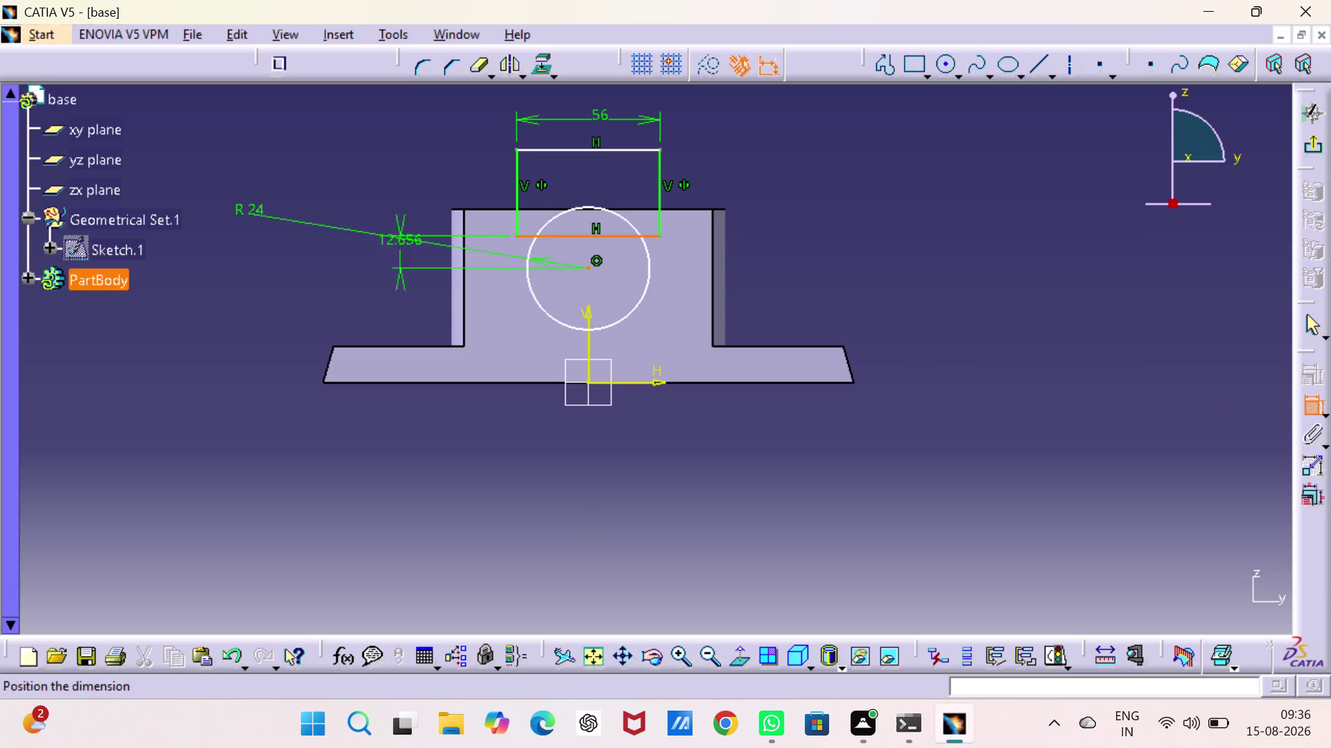
click(298, 260)
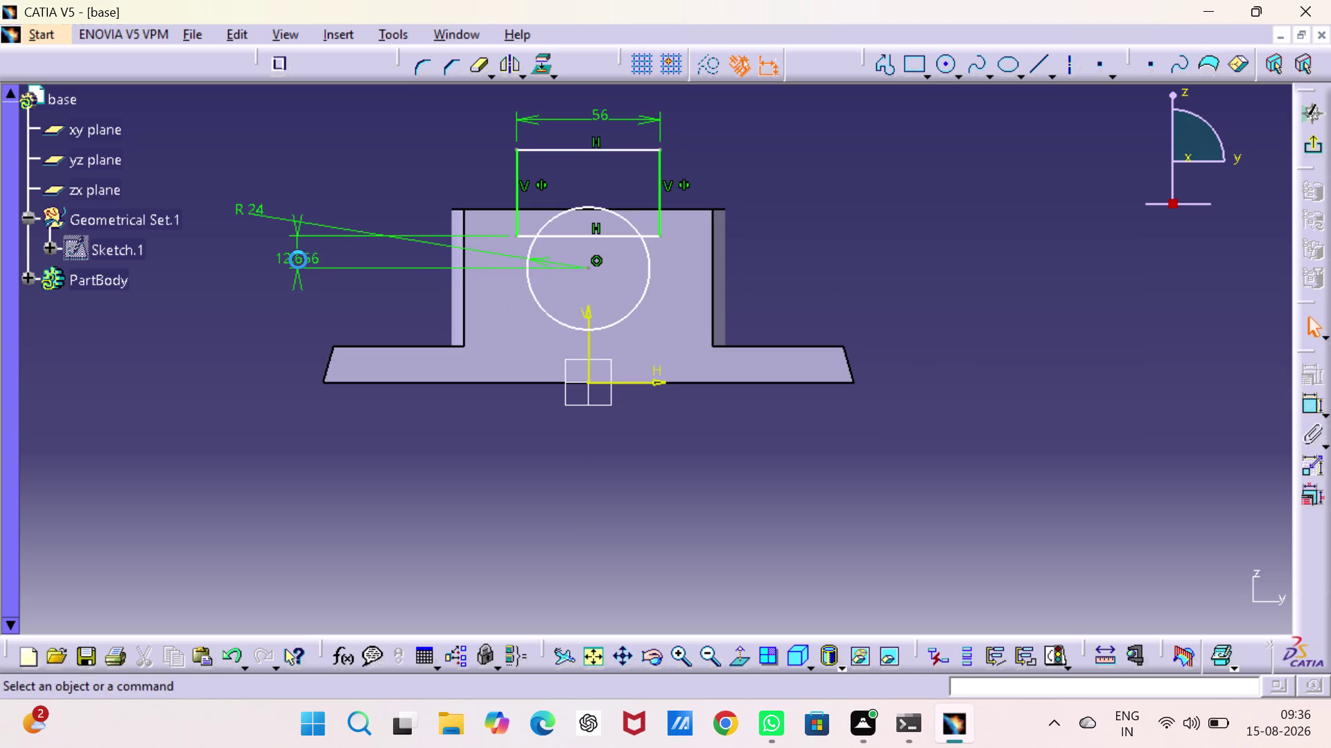
double_click(302, 257)
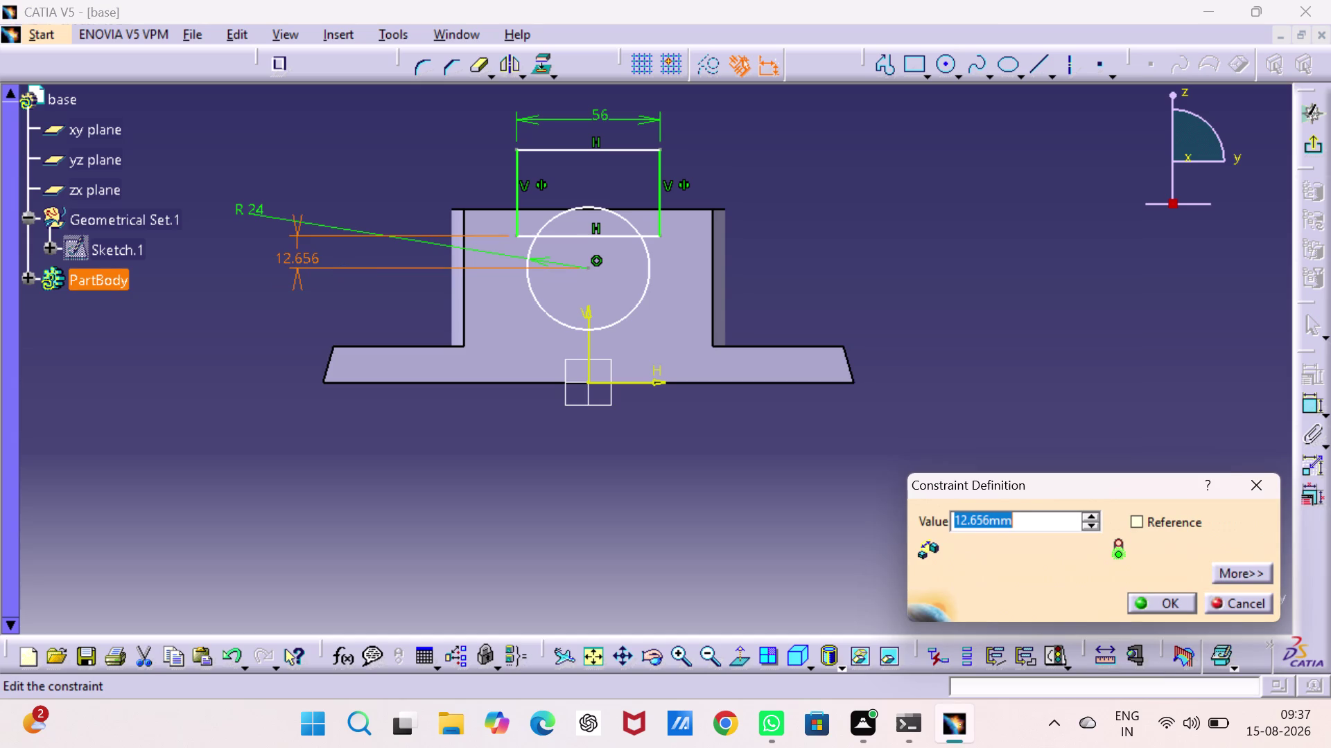
key(4)
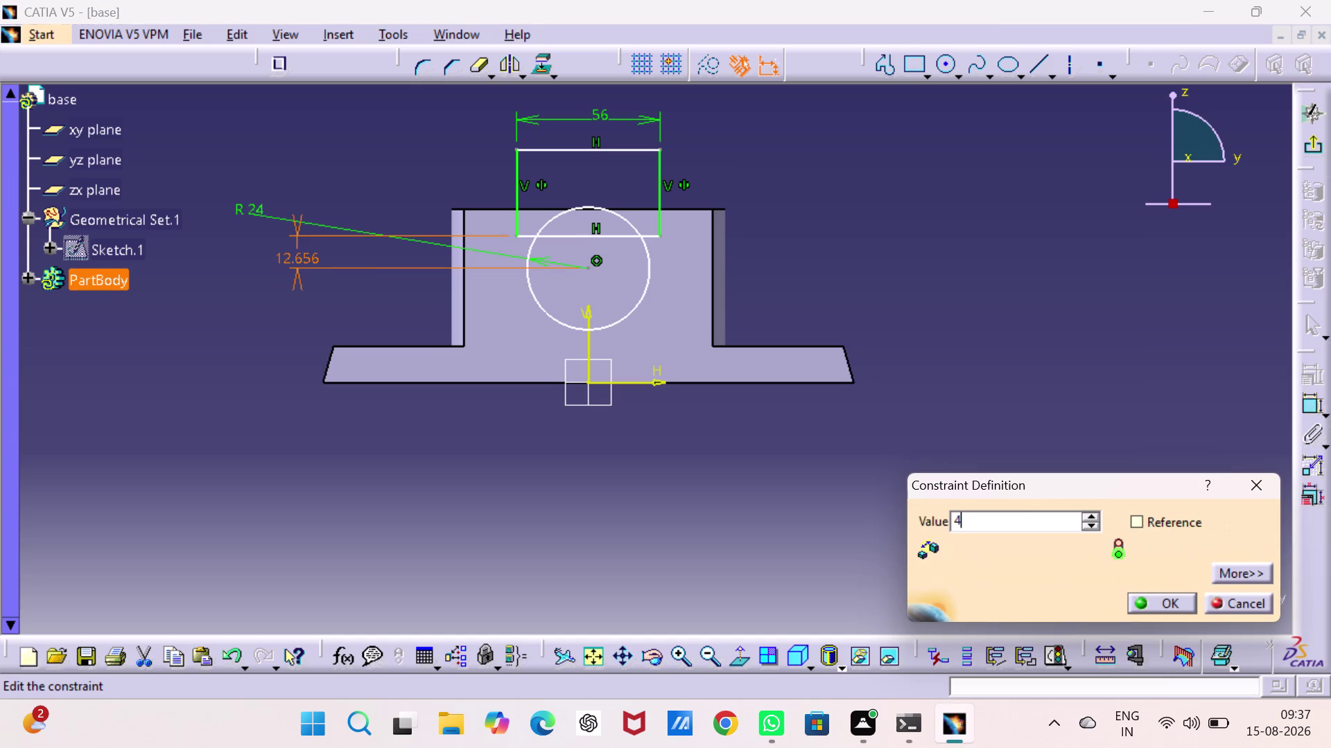
key(Return)
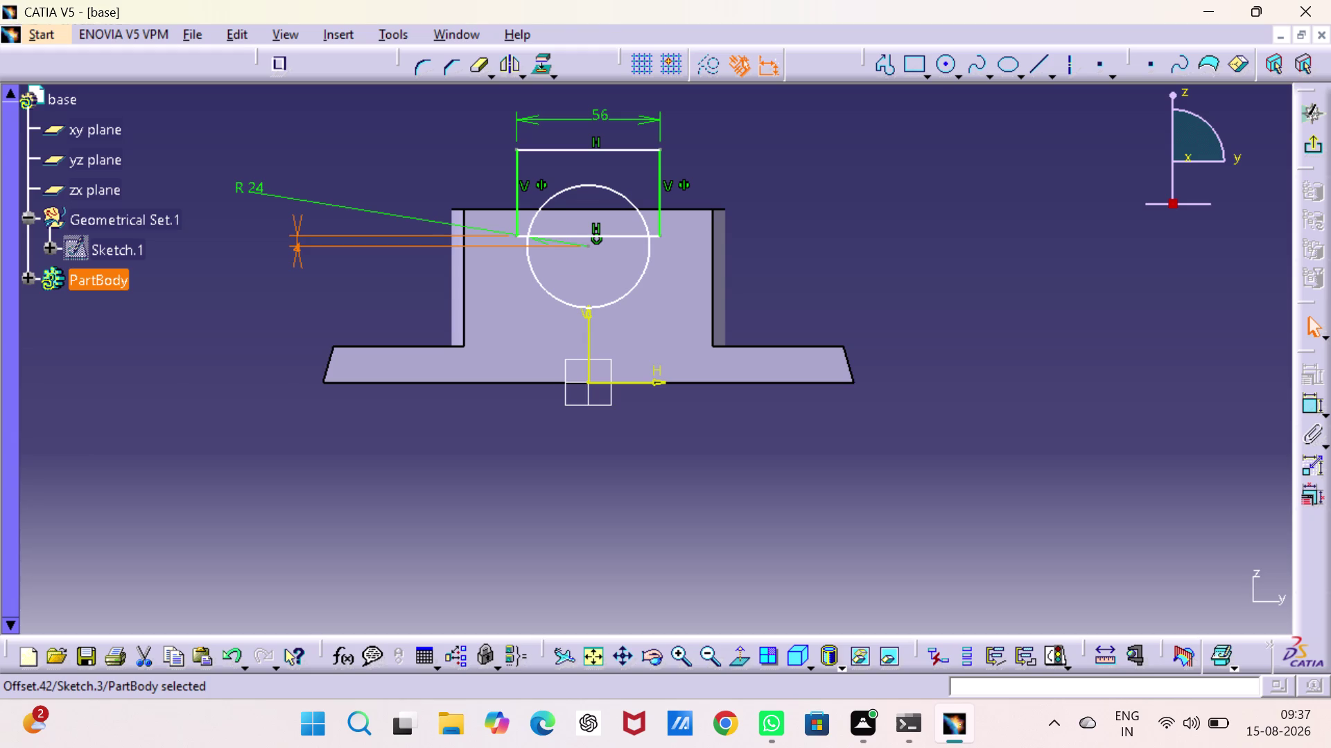
click(996, 242)
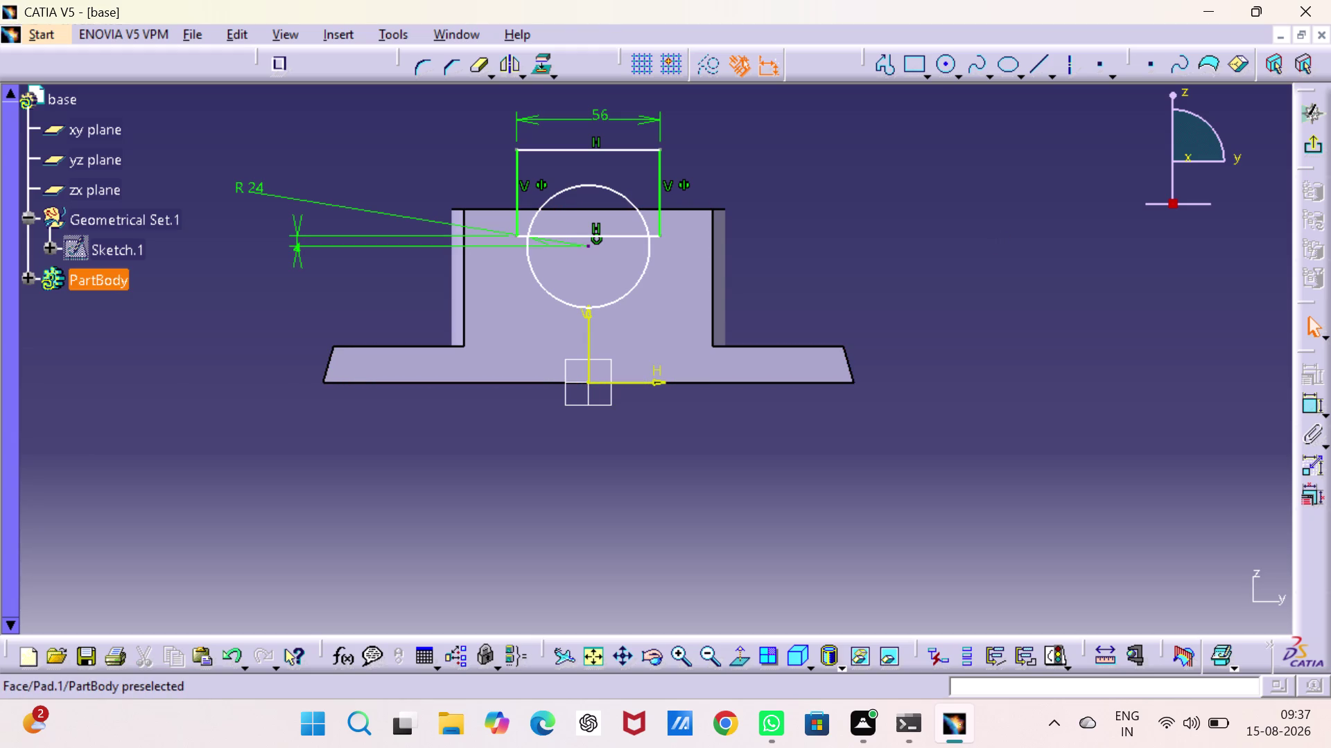
Reposition the circle centre lower in the upright block, carrying the rectangle with it.
drag(587, 245, 583, 273)
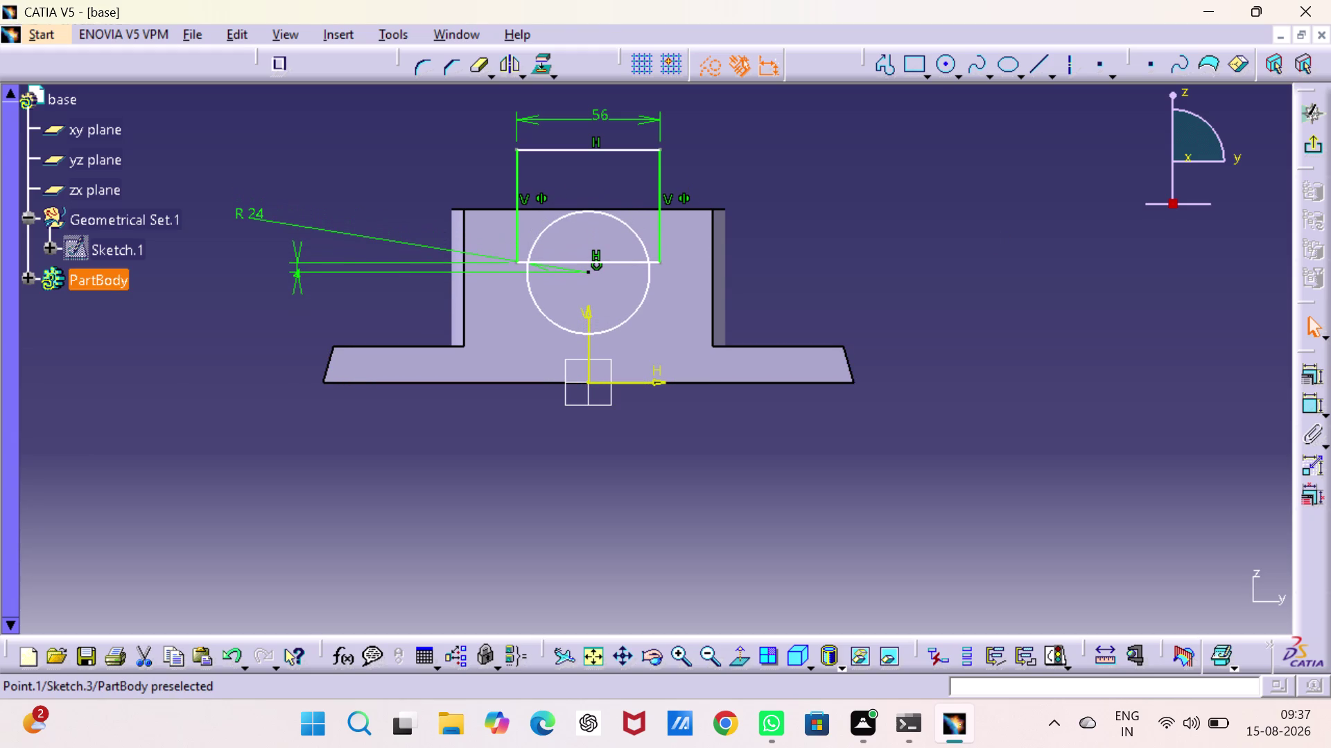
drag(583, 273, 583, 264)
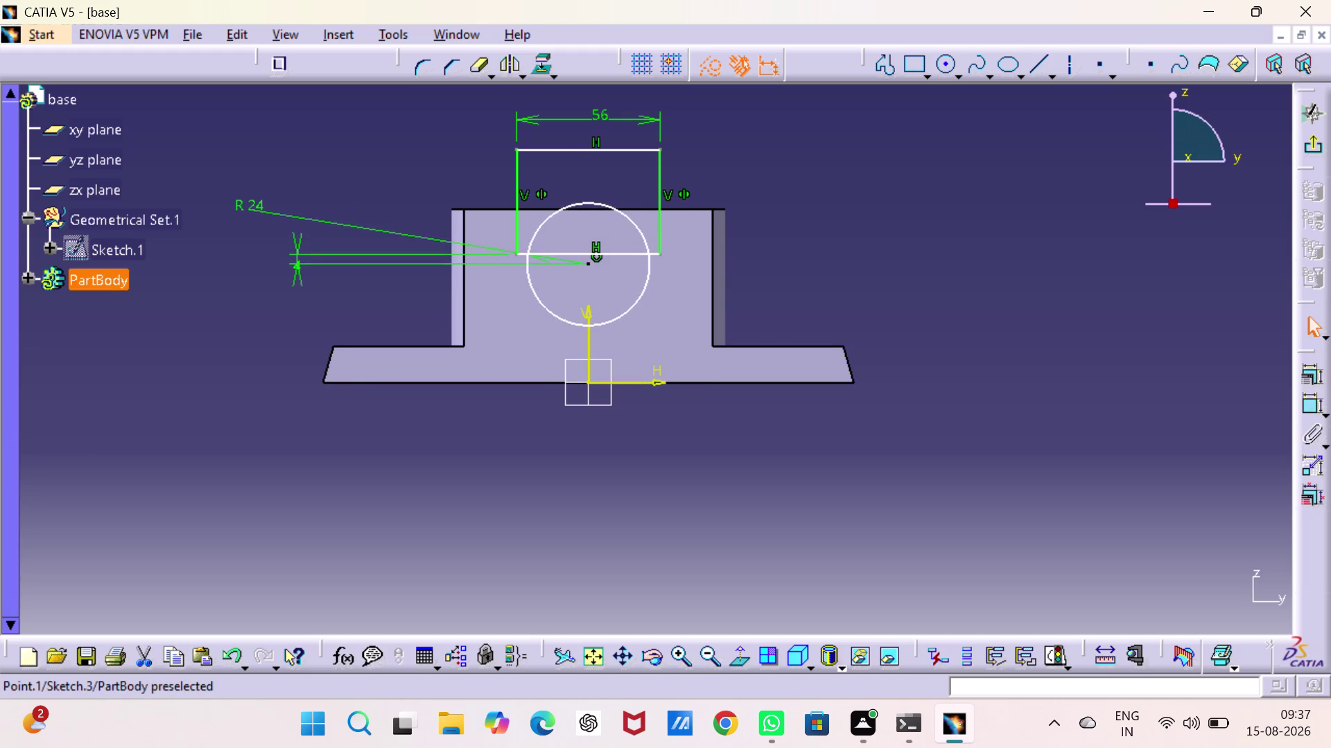
drag(583, 264, 583, 265)
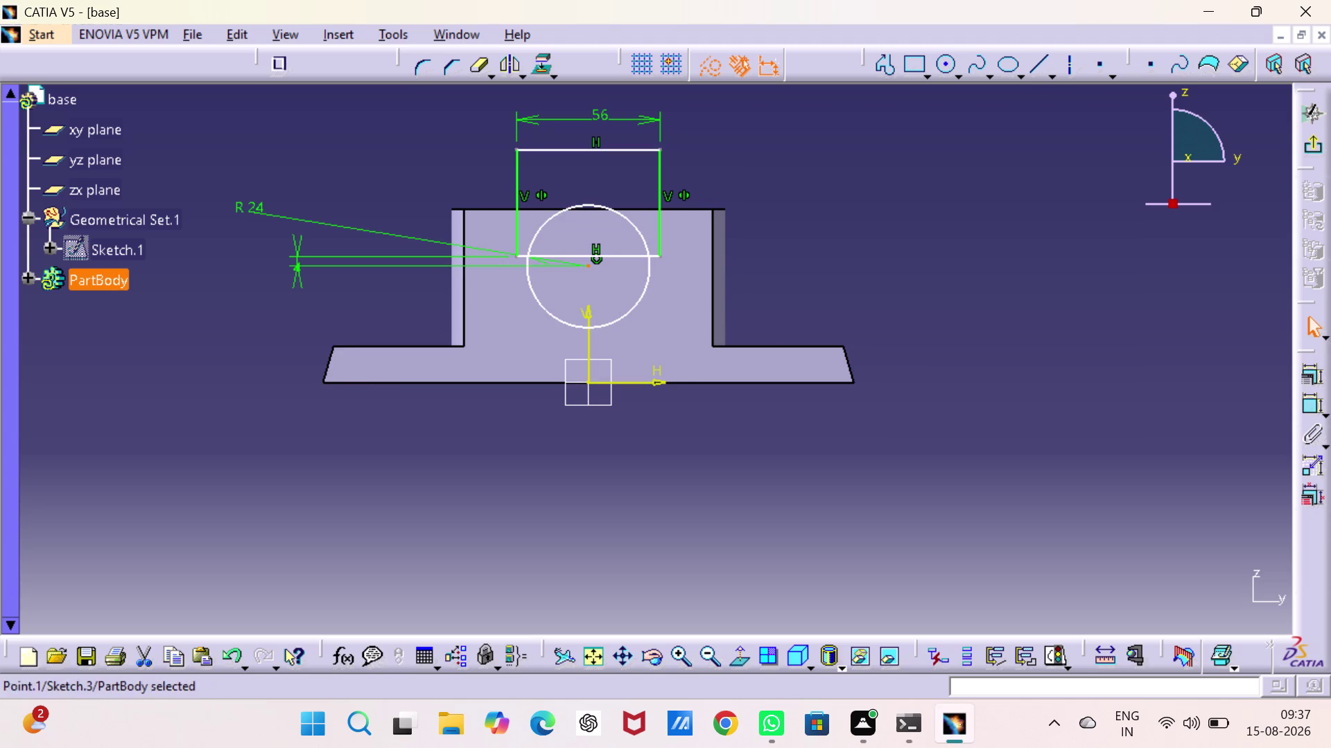
click(1306, 404)
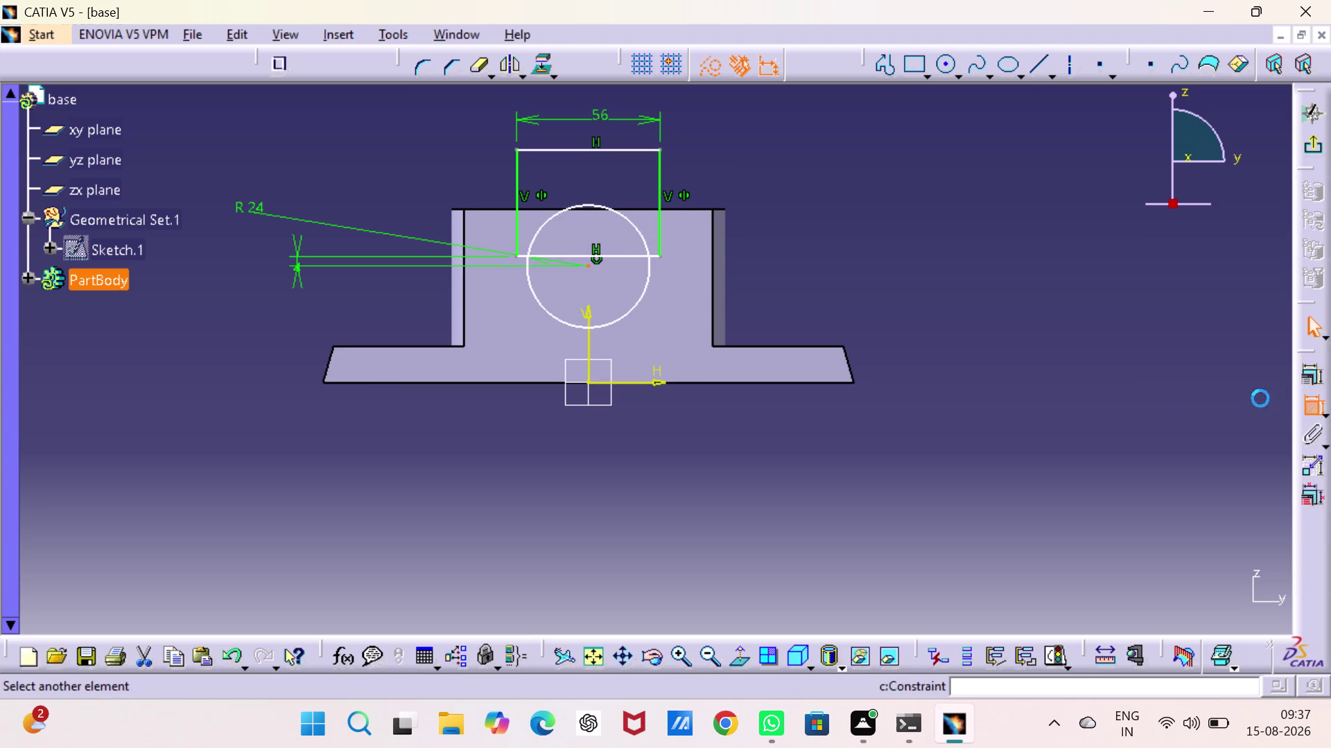
Make several cancelled attempts to dimension the rectangle's bottom edge.
click(632, 254)
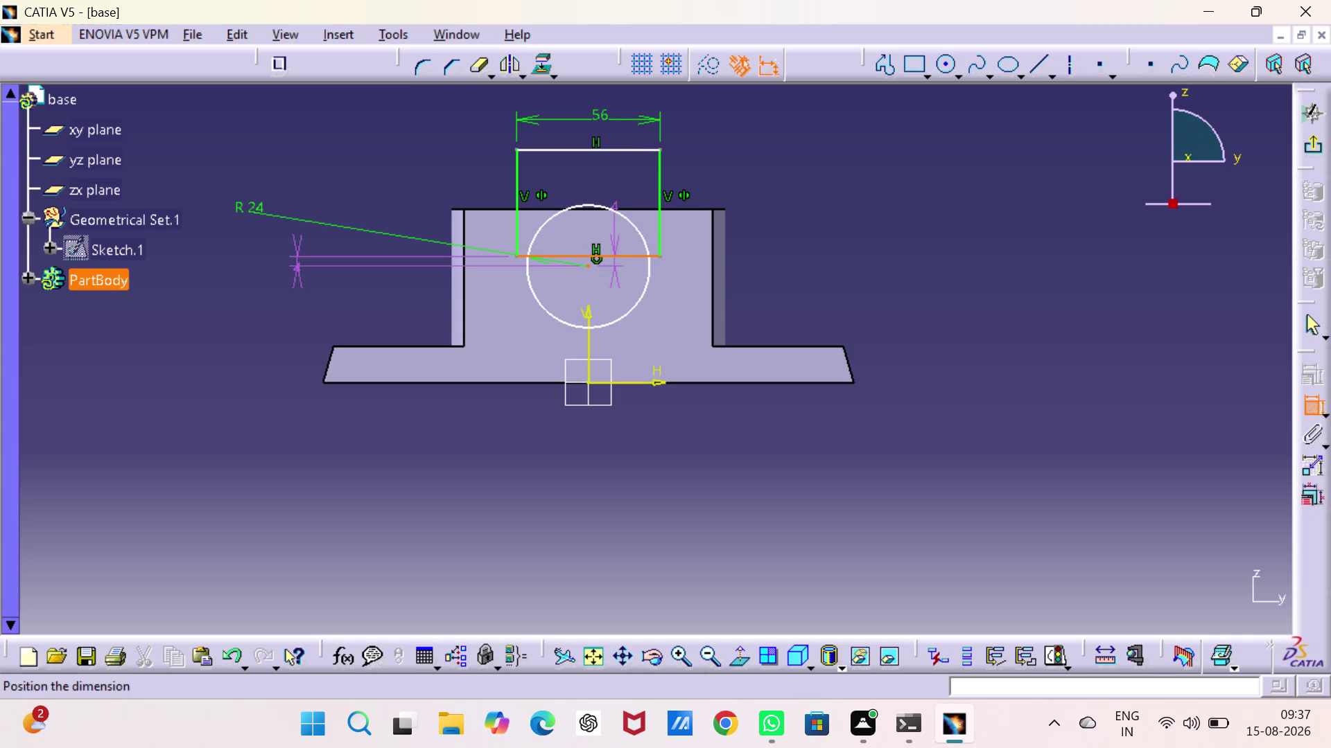
key(Escape)
key(Escape)
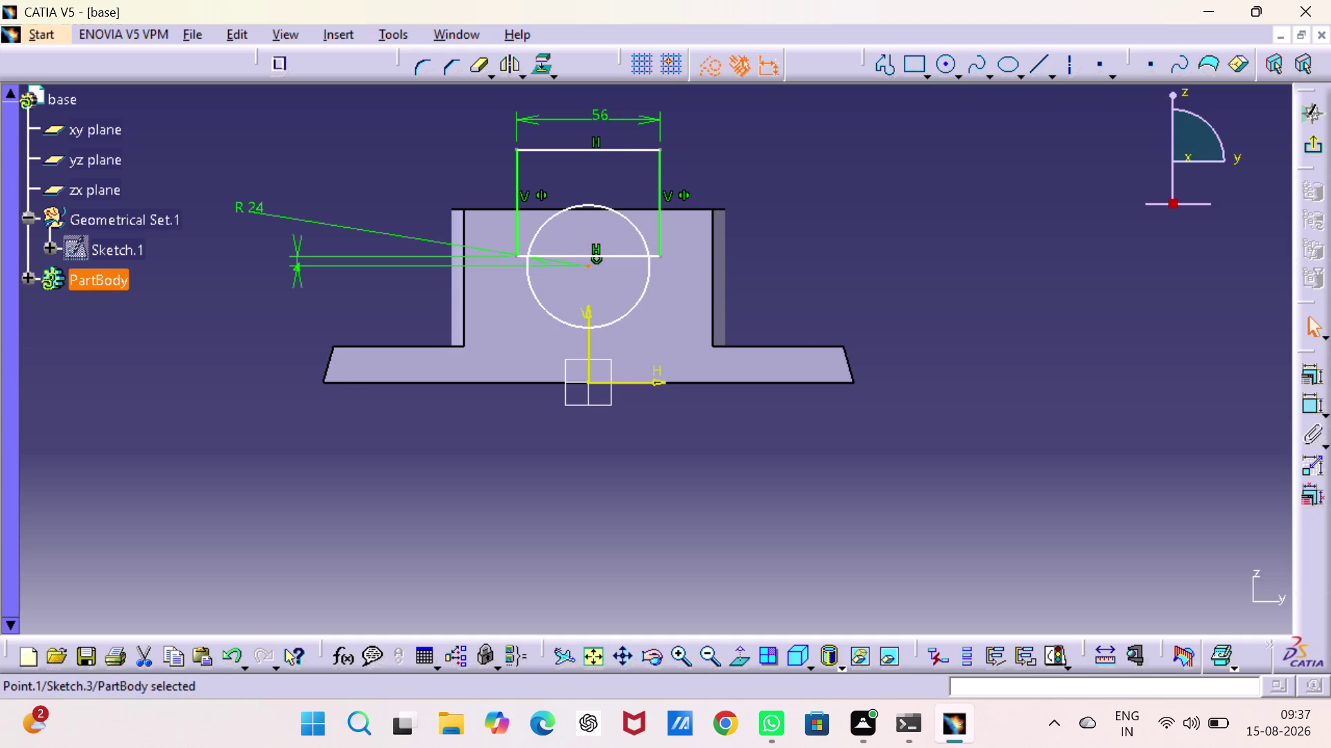
click(1304, 402)
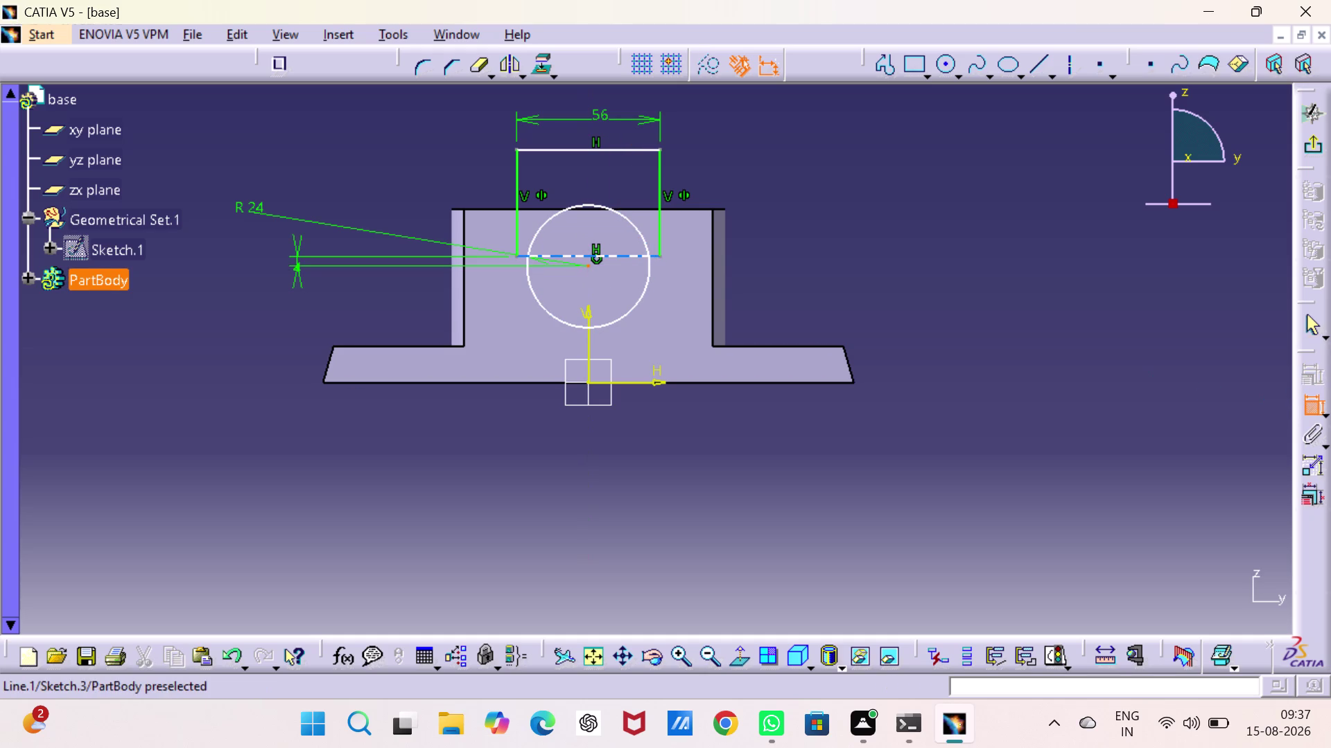
click(642, 257)
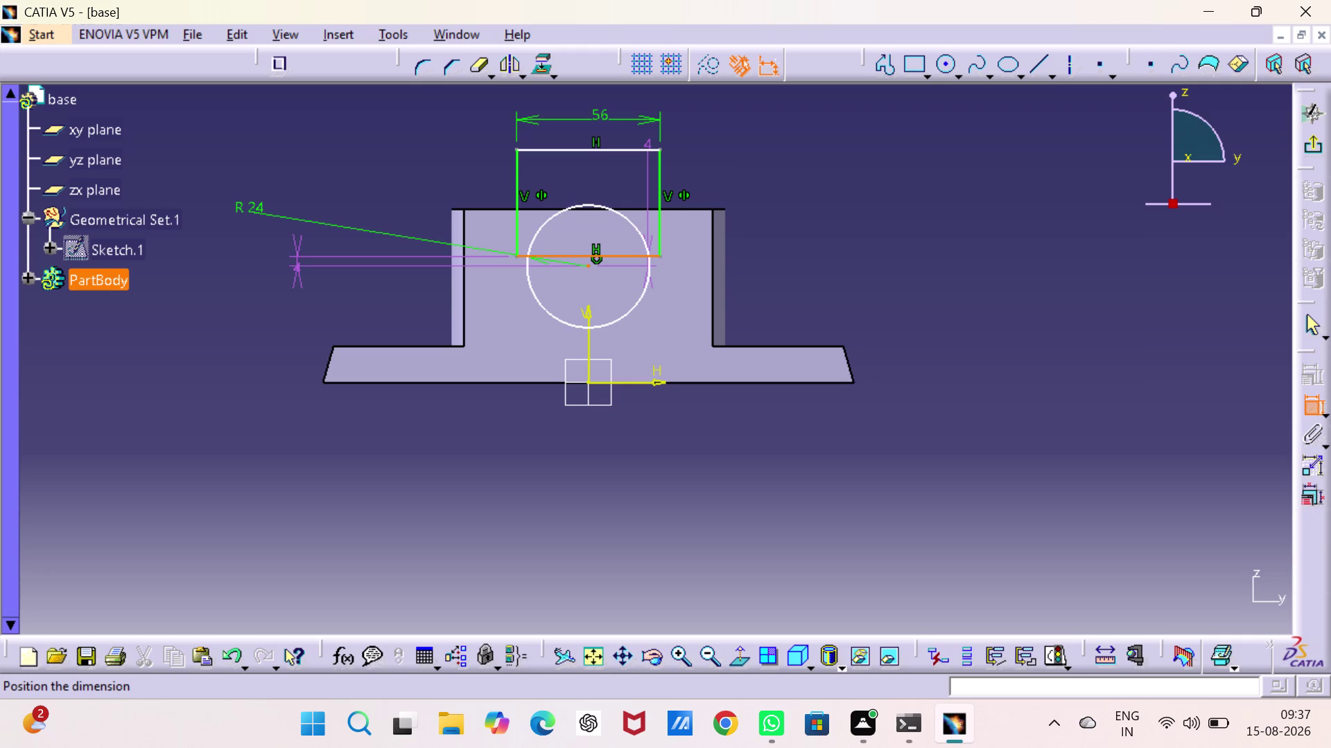
key(Escape)
key(Escape)
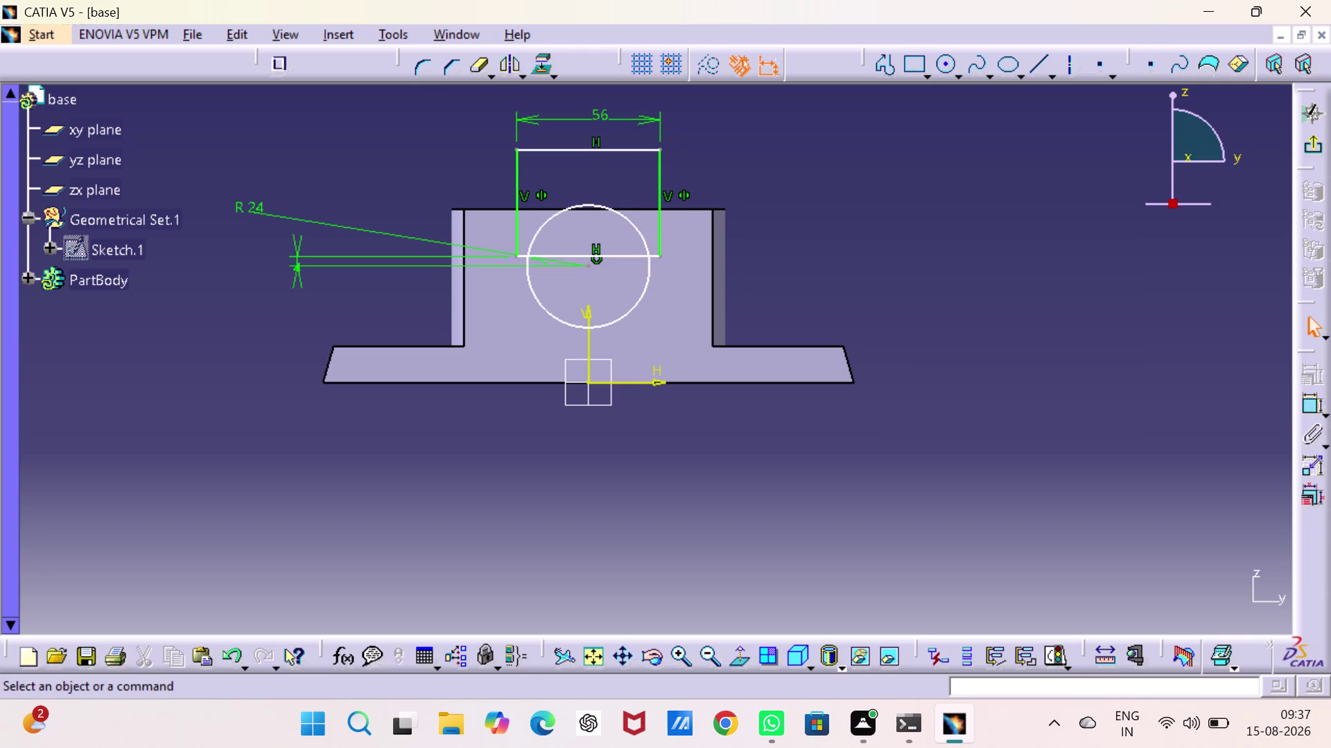
click(1063, 305)
click(1307, 410)
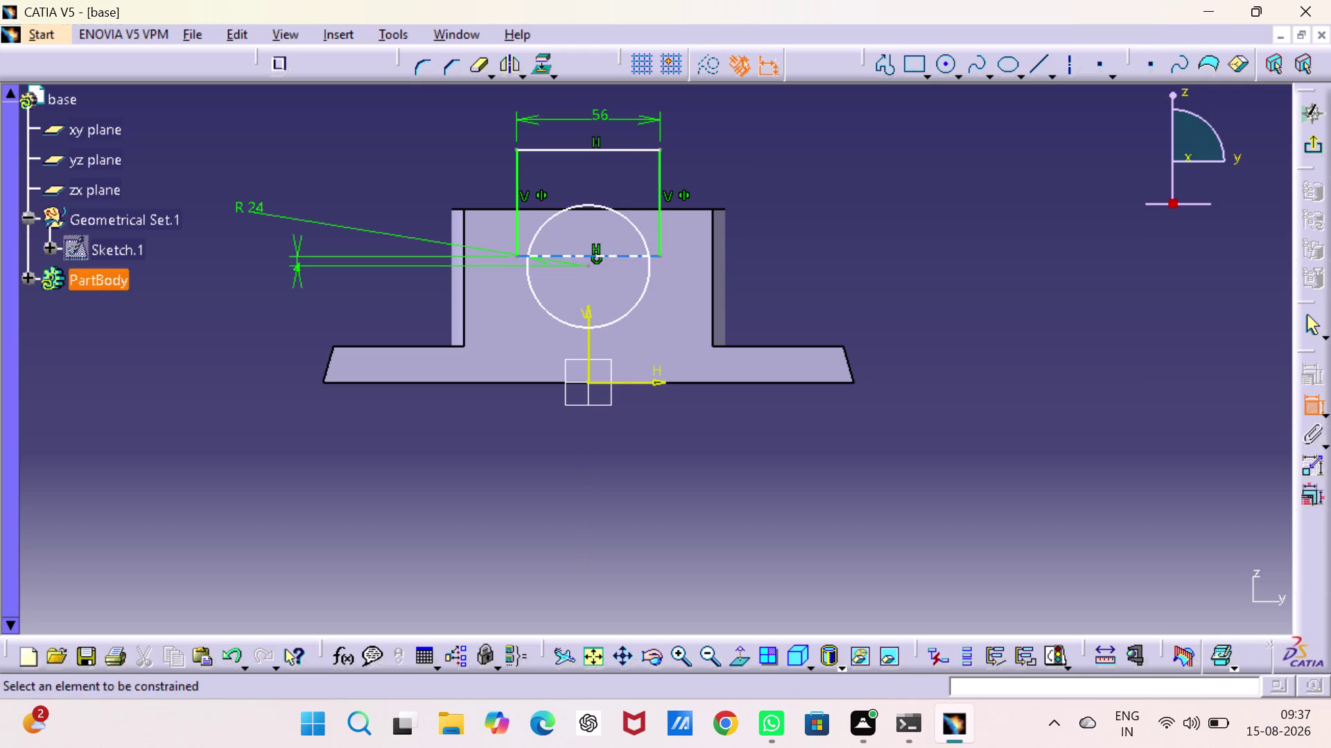
Dimension the rectangle's height between bottom and top edges and set it to 16 mm.
click(648, 255)
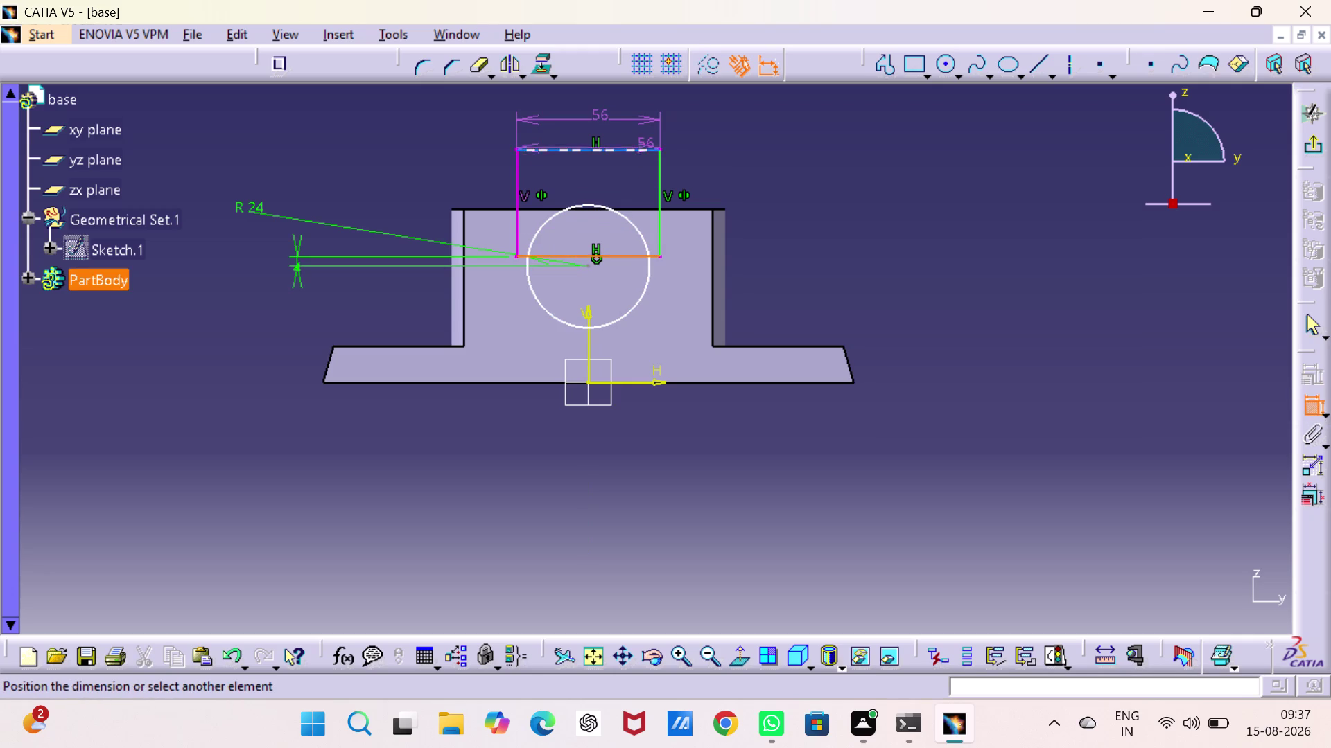
click(648, 148)
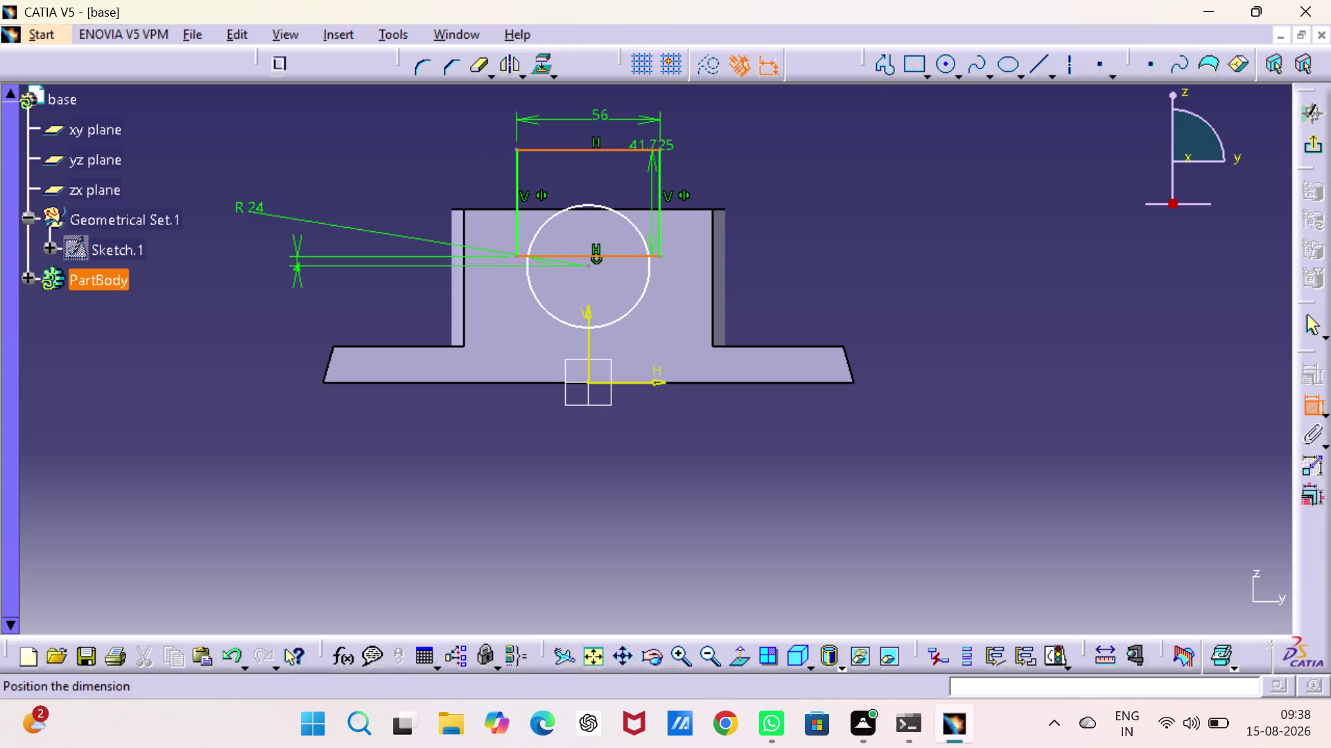
click(742, 197)
double_click(742, 190)
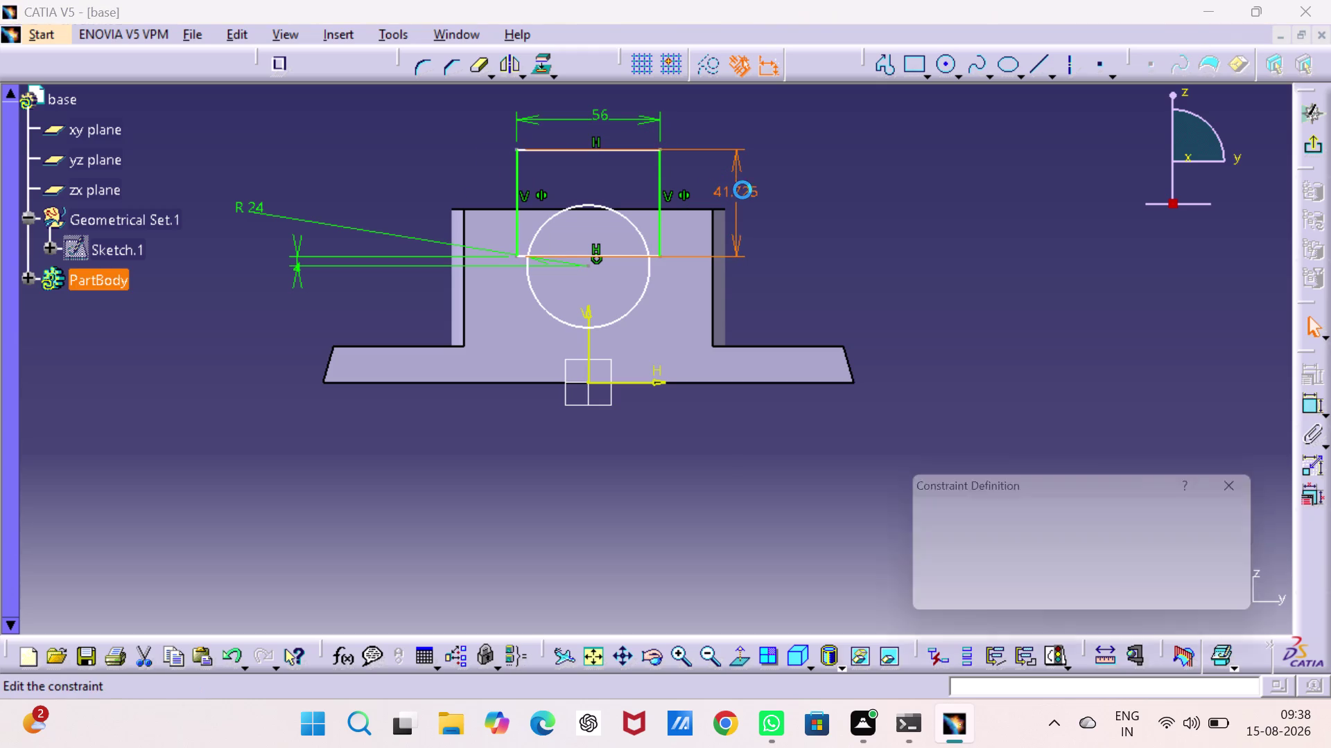
key(1)
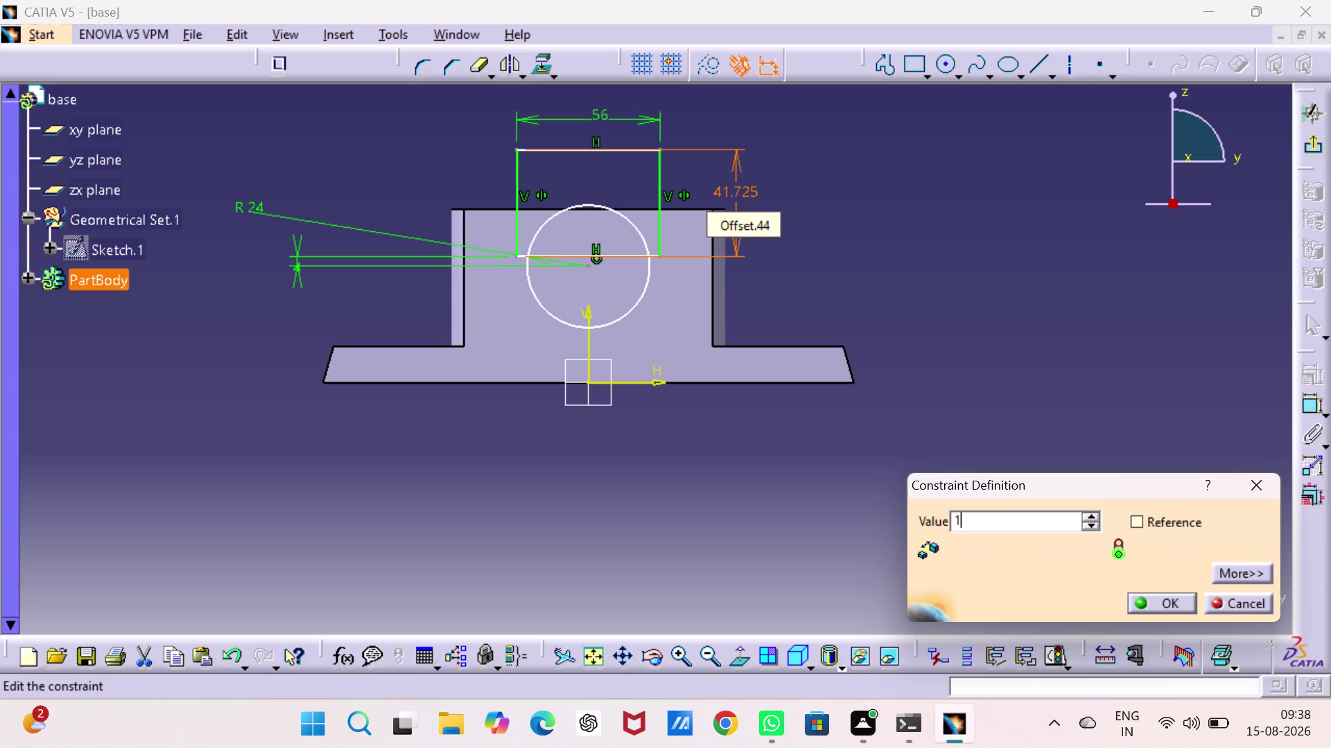
key(6)
key(Return)
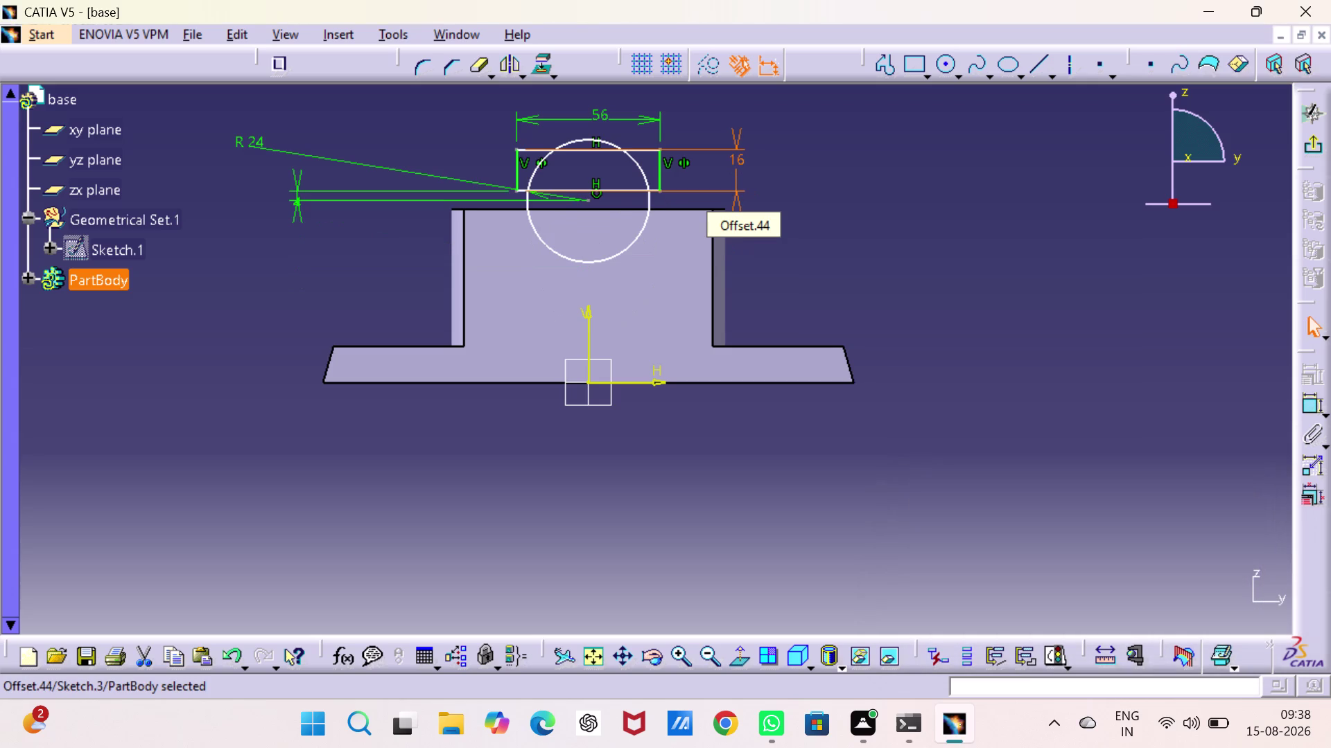
click(848, 190)
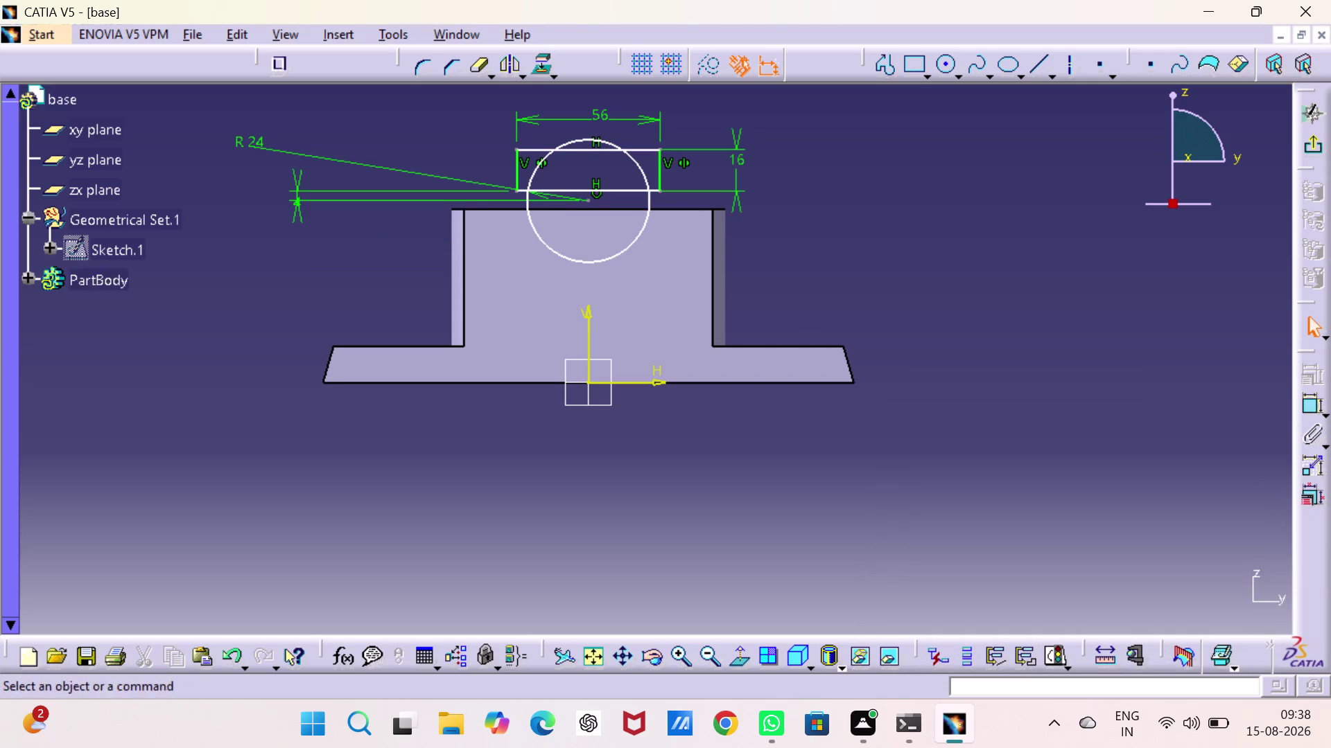
Lower the 56 × 16 mm rectangle until its top edge aligns with the block's top.
drag(588, 199, 586, 269)
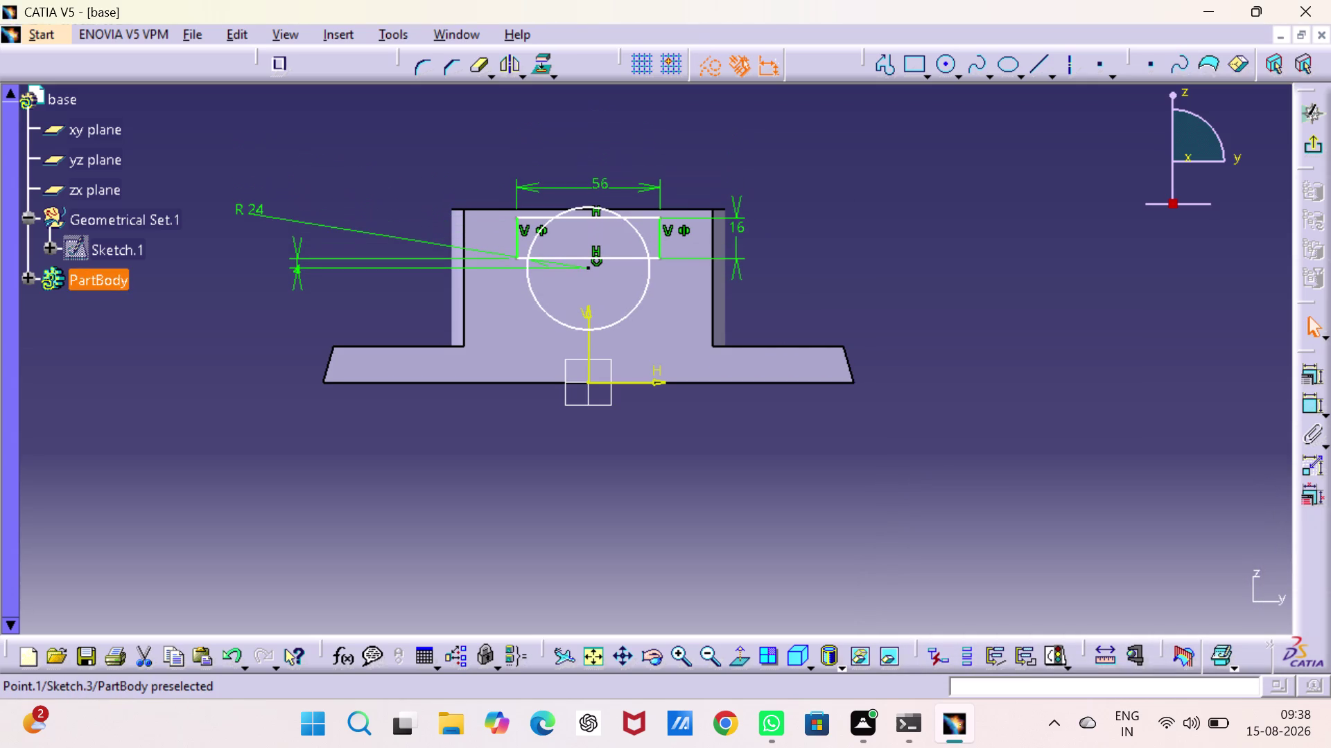
drag(586, 269, 588, 257)
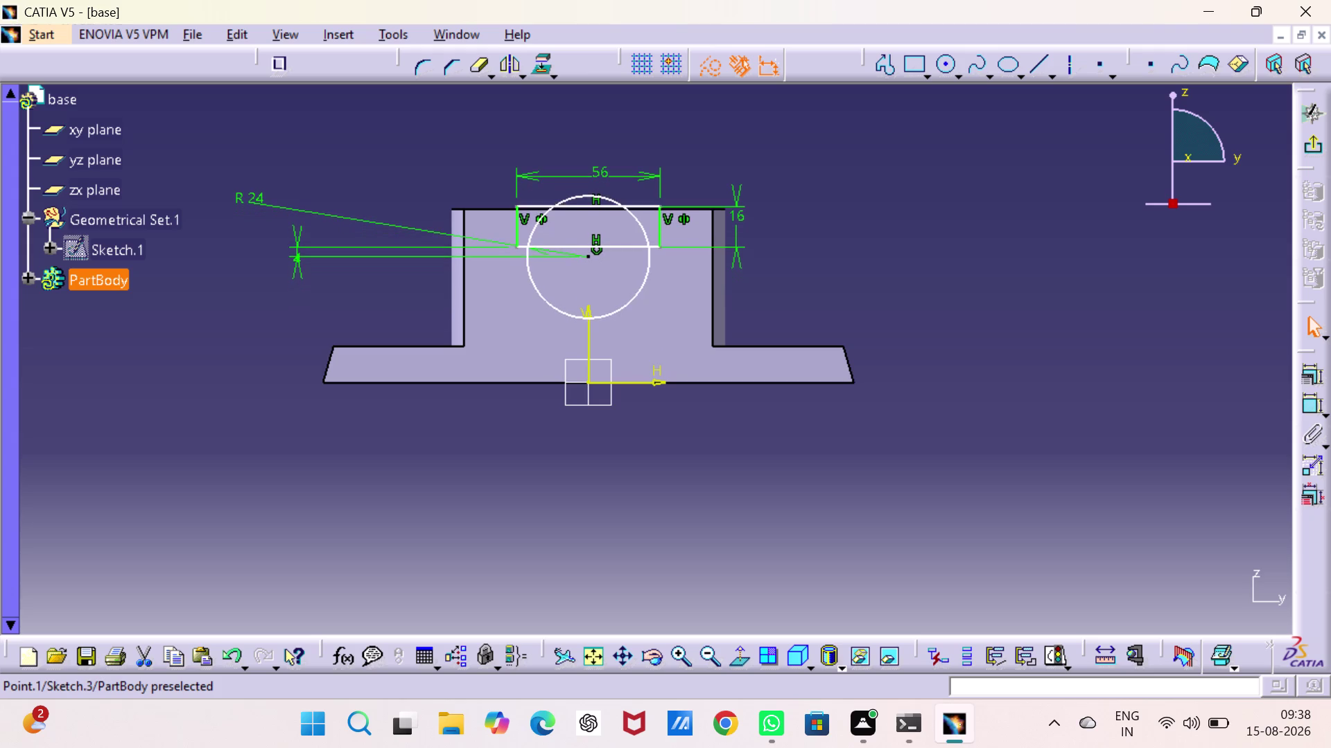
drag(588, 257, 590, 252)
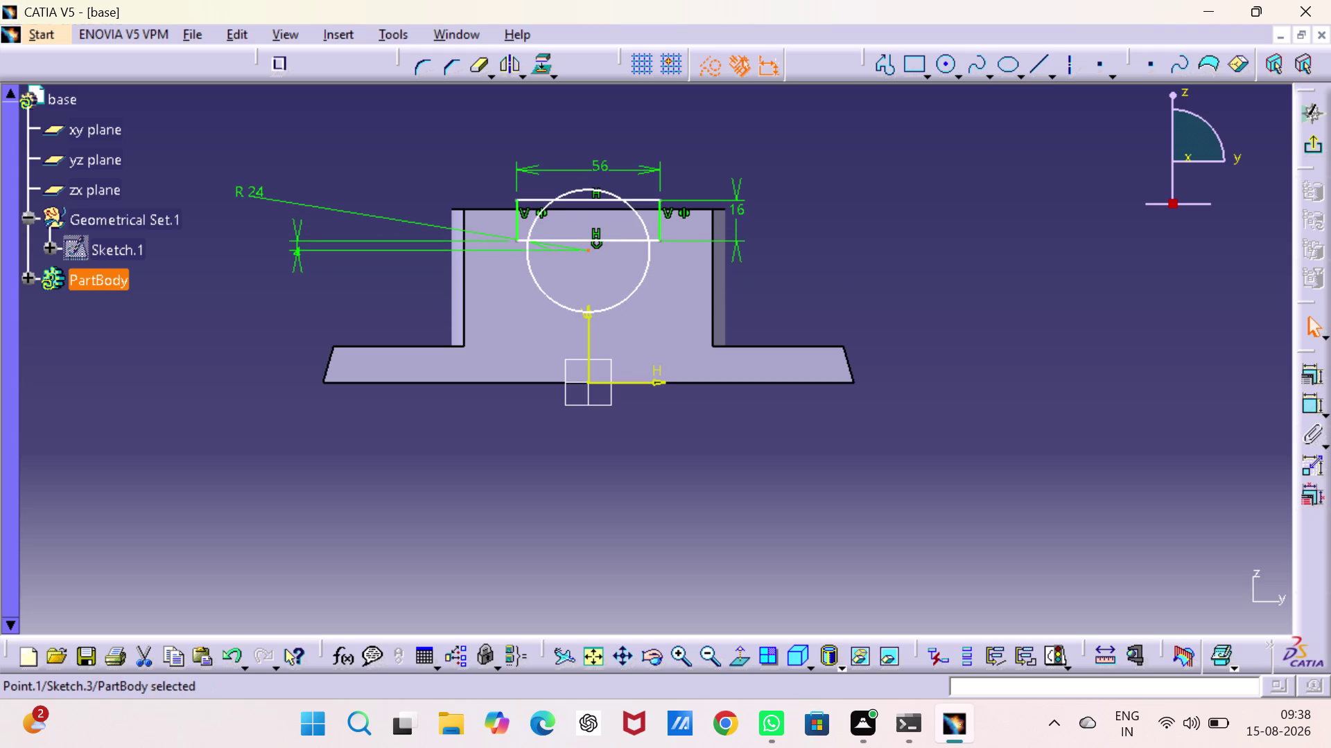
click(848, 282)
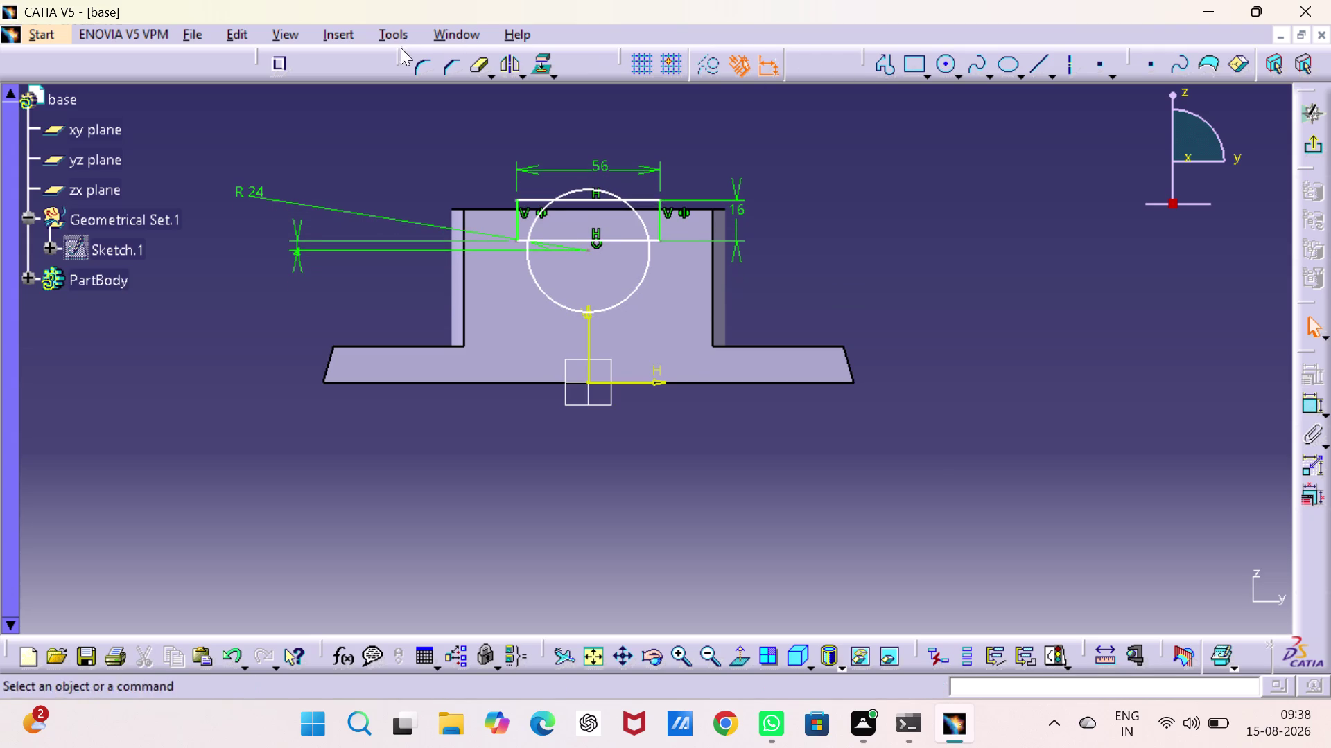
click(477, 66)
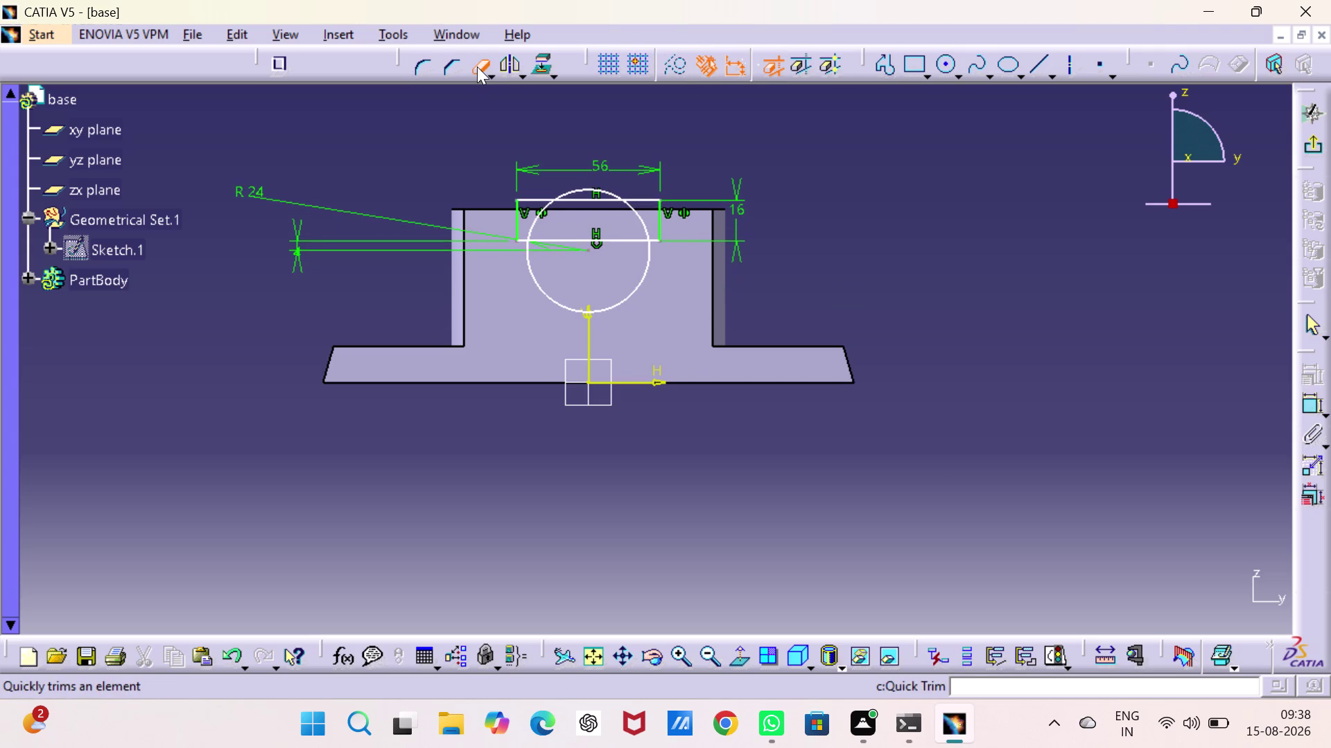
Quick Trim the circle's upper arc and the rectangle's bottom edge inside the circle.
click(583, 187)
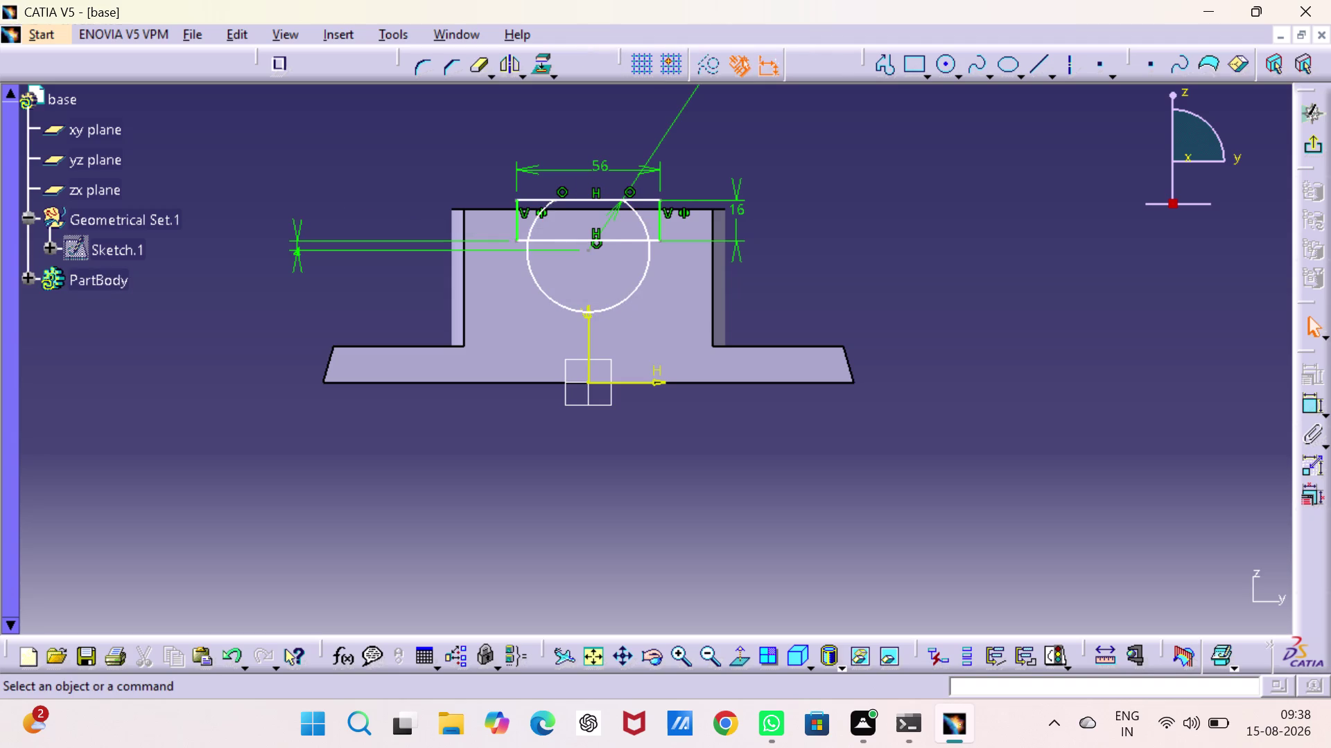
double_click(474, 70)
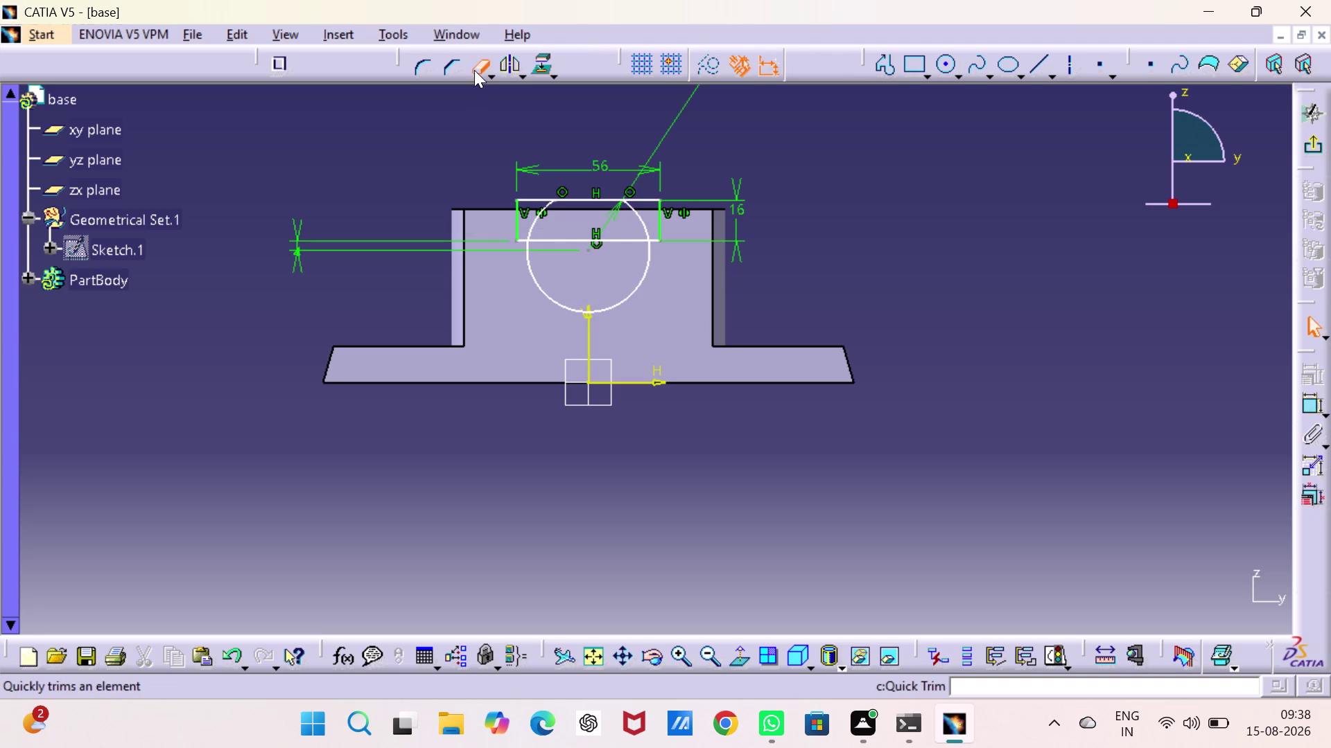
click(542, 212)
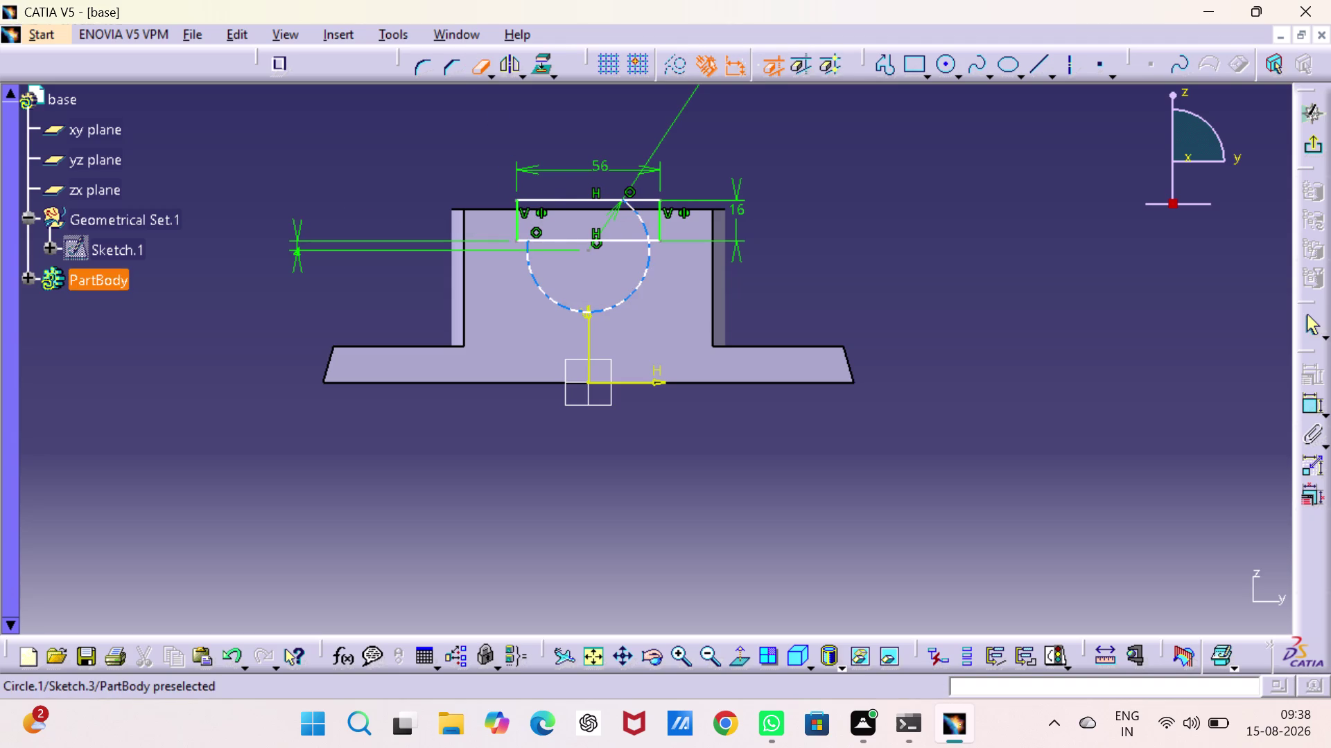
click(638, 220)
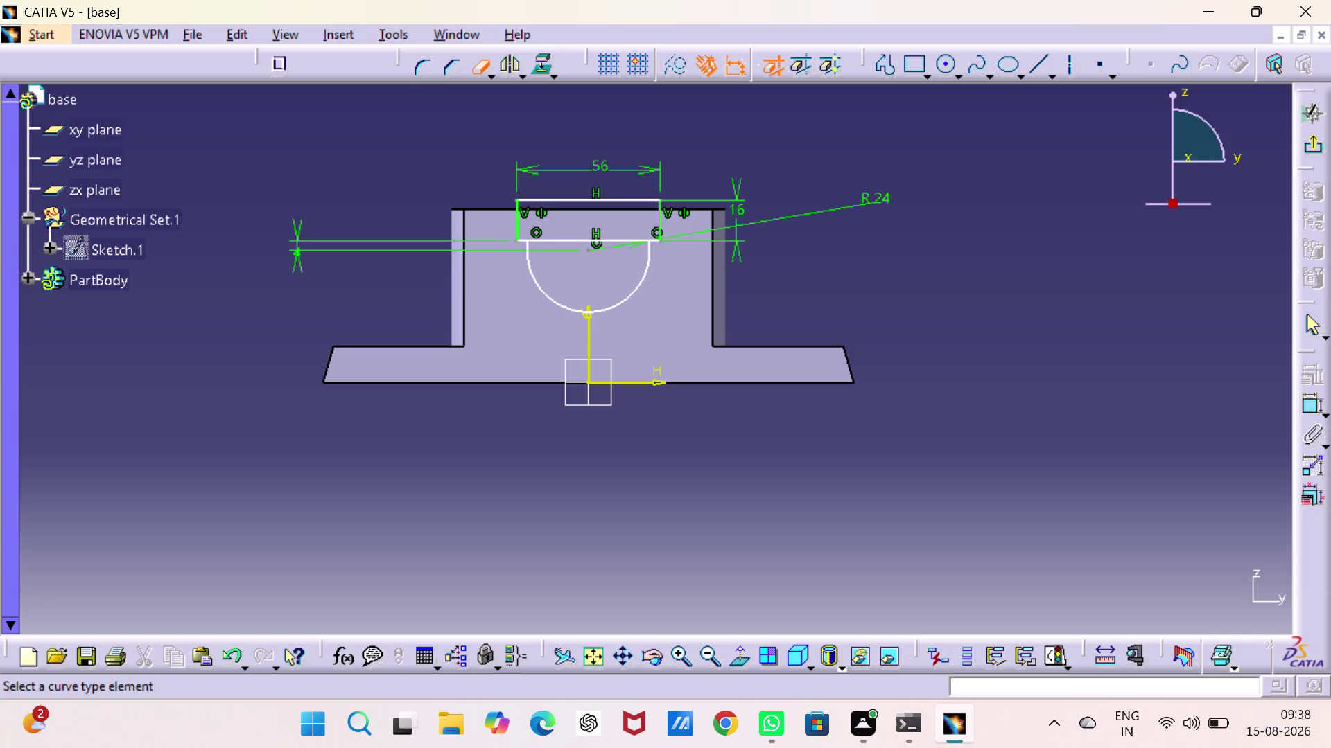
click(609, 241)
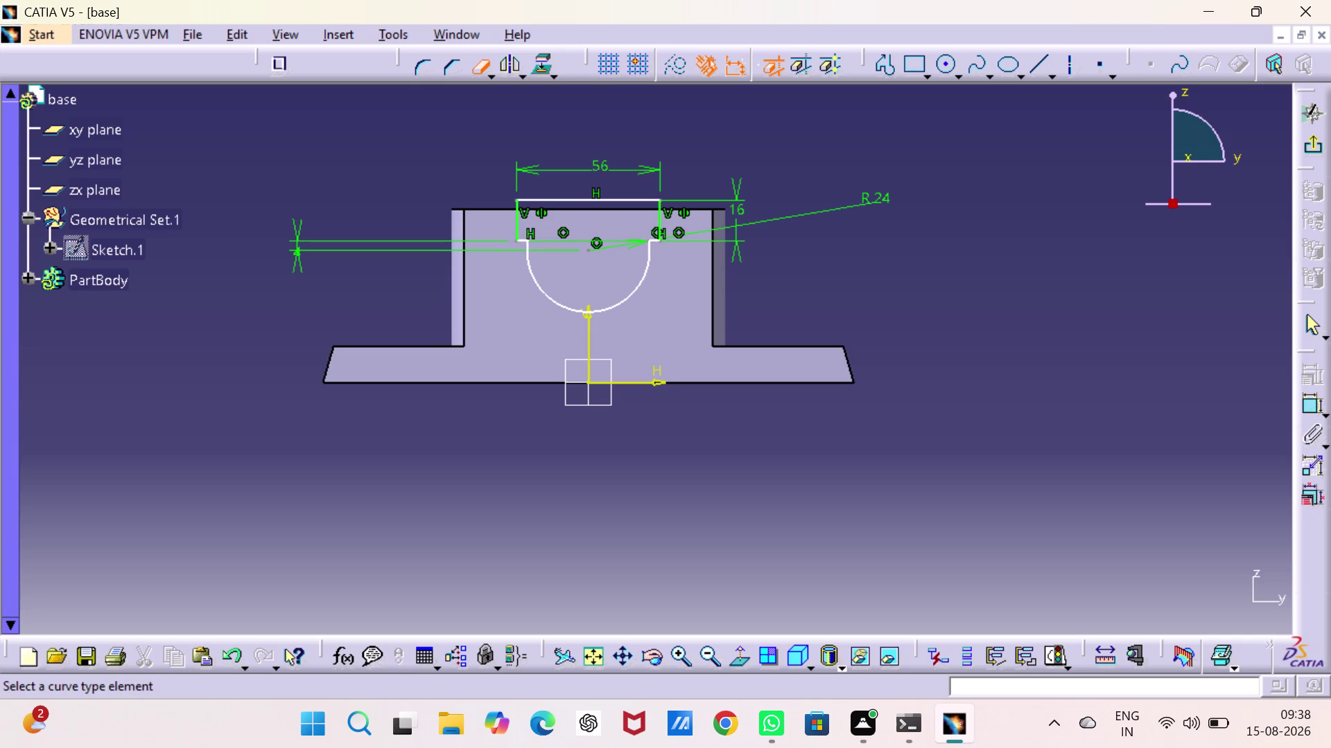
click(1000, 269)
click(1302, 403)
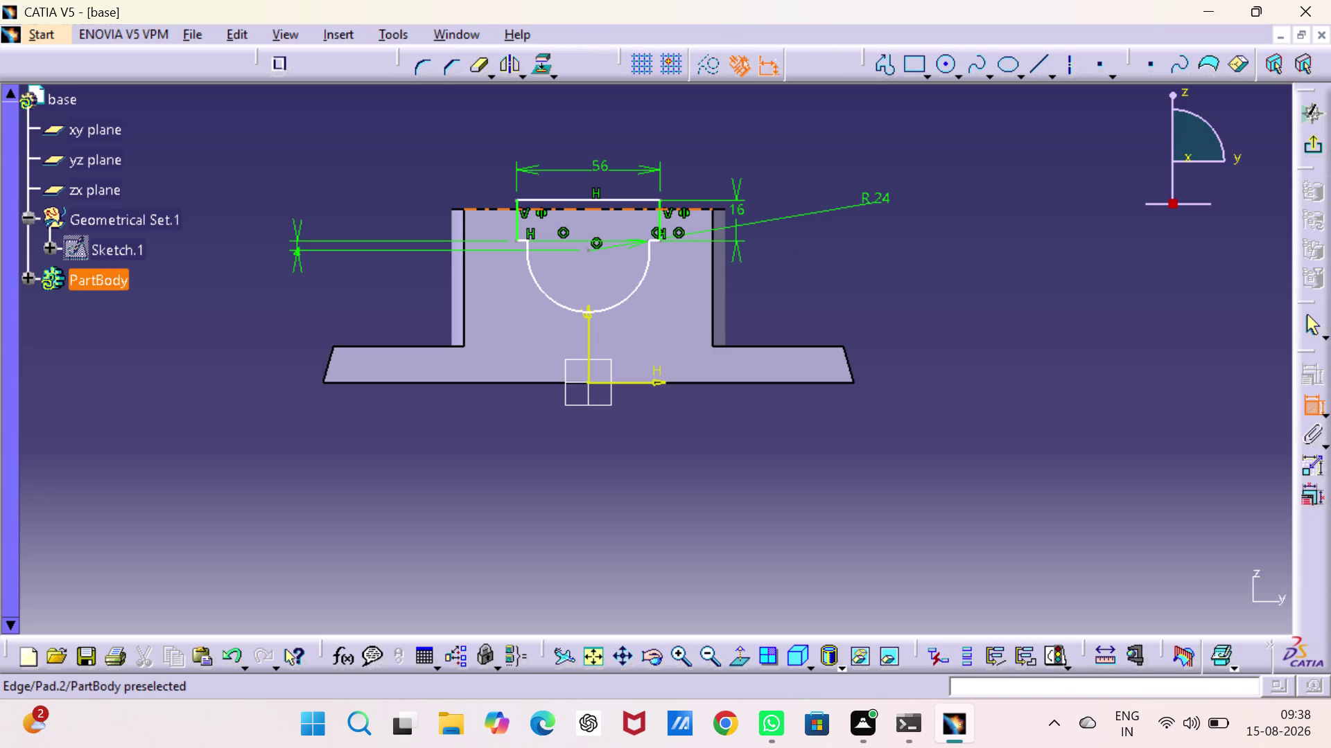
click(625, 211)
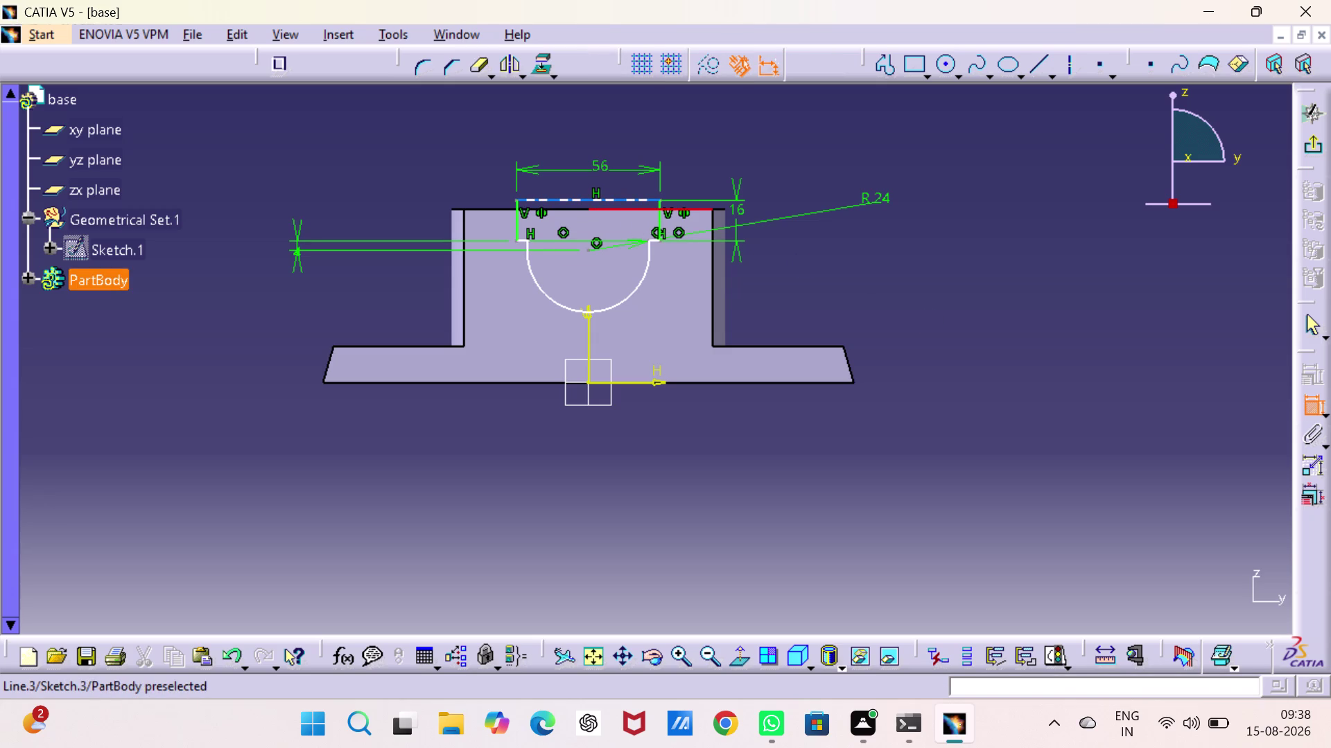
Make the slot's top edge coincident with the block's top edge and exit the sketch.
click(625, 201)
right_click(896, 218)
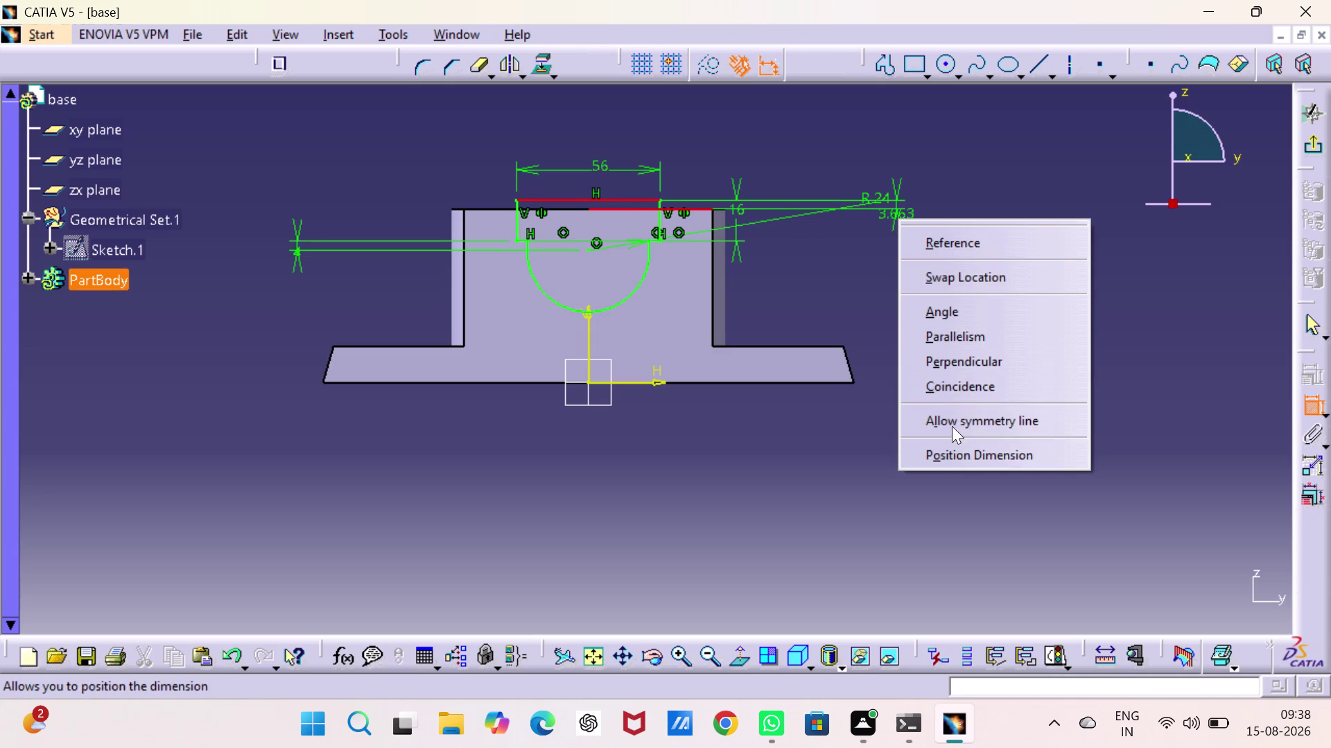
click(956, 391)
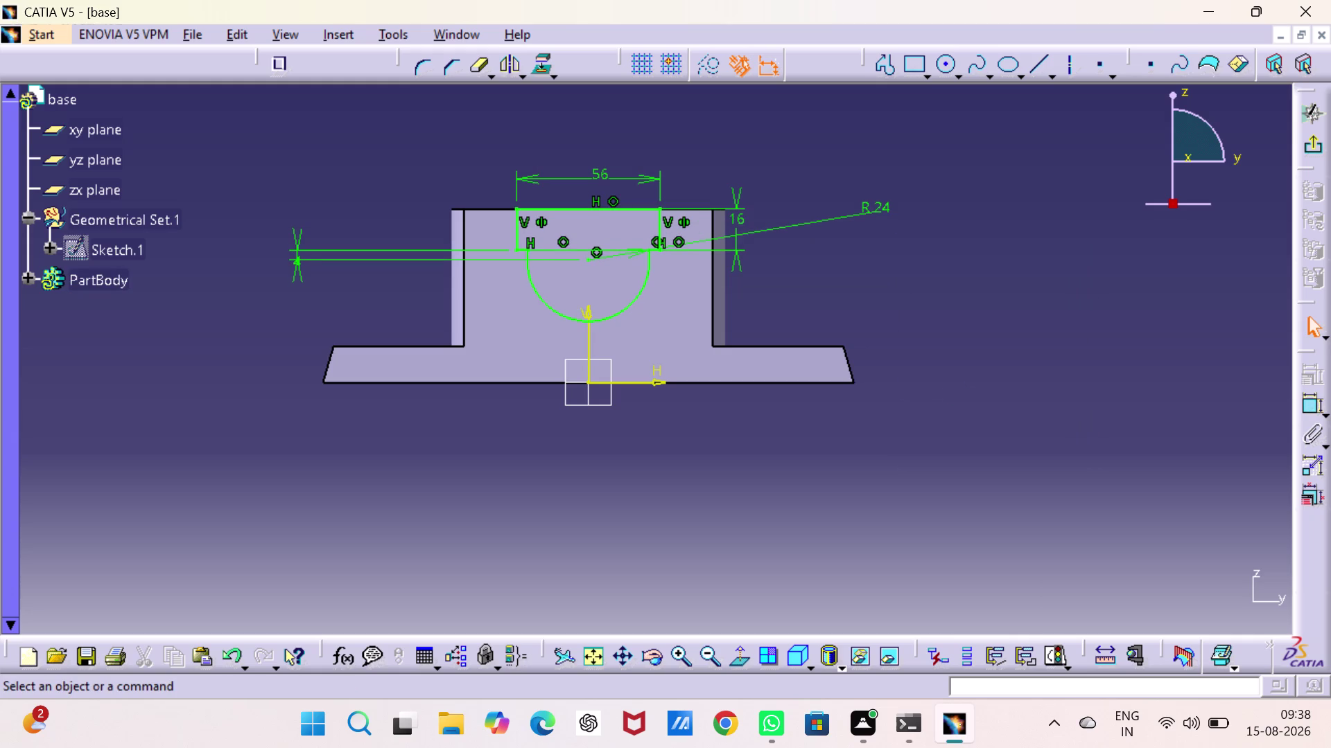
click(974, 308)
click(1313, 157)
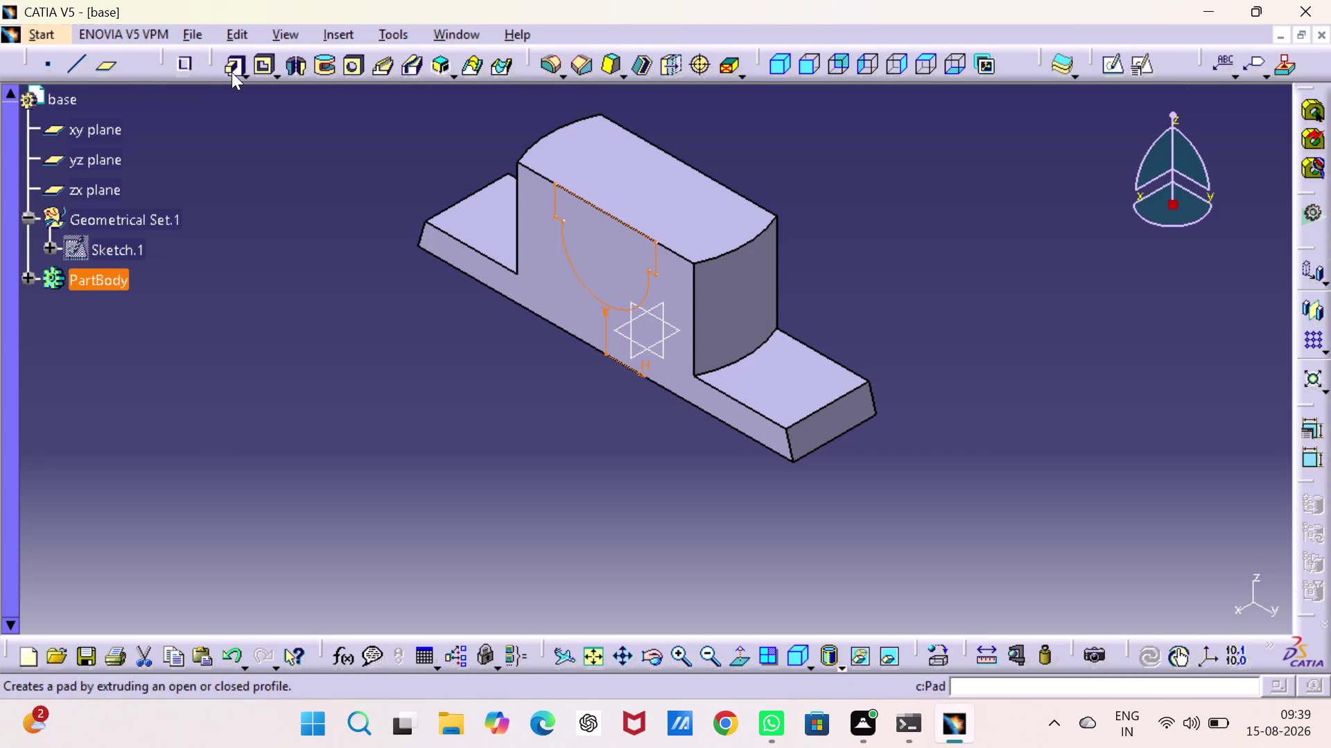
Pocket Sketch.3 to a 54 mm depth into the upright block.
click(260, 65)
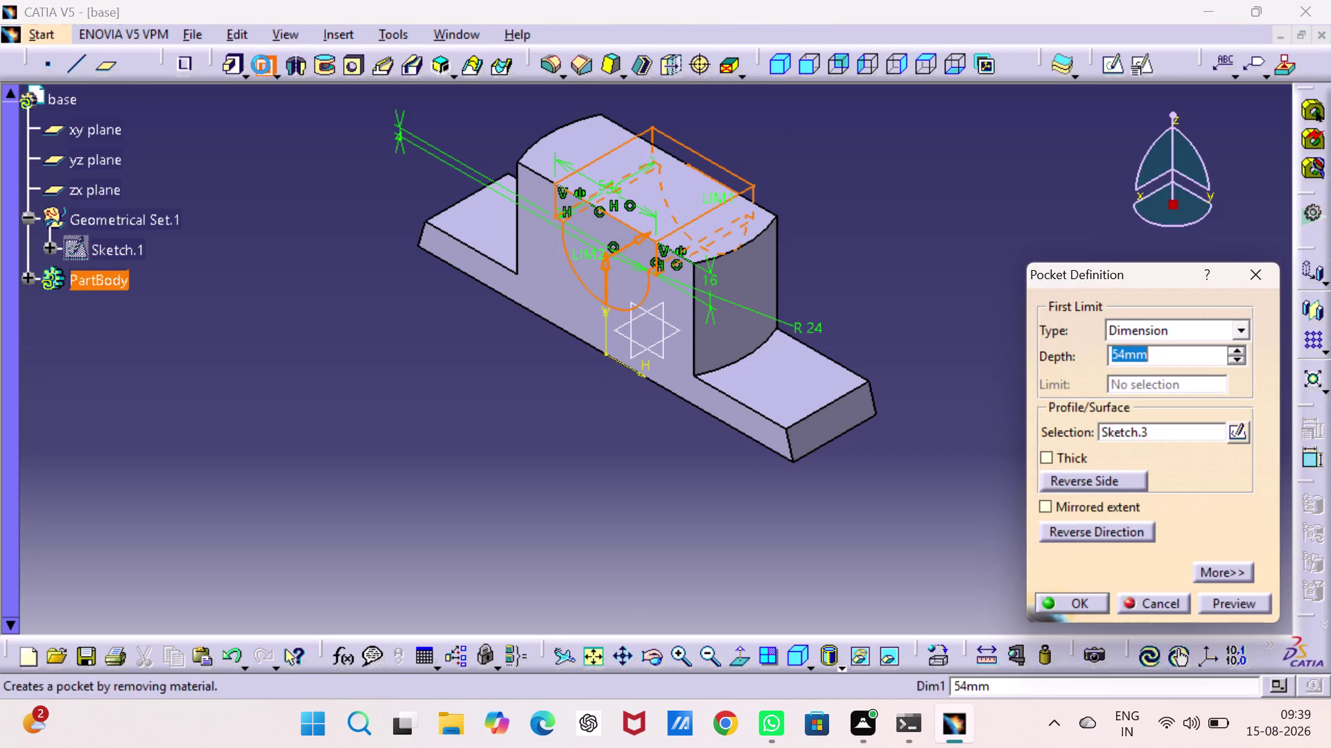
click(1100, 601)
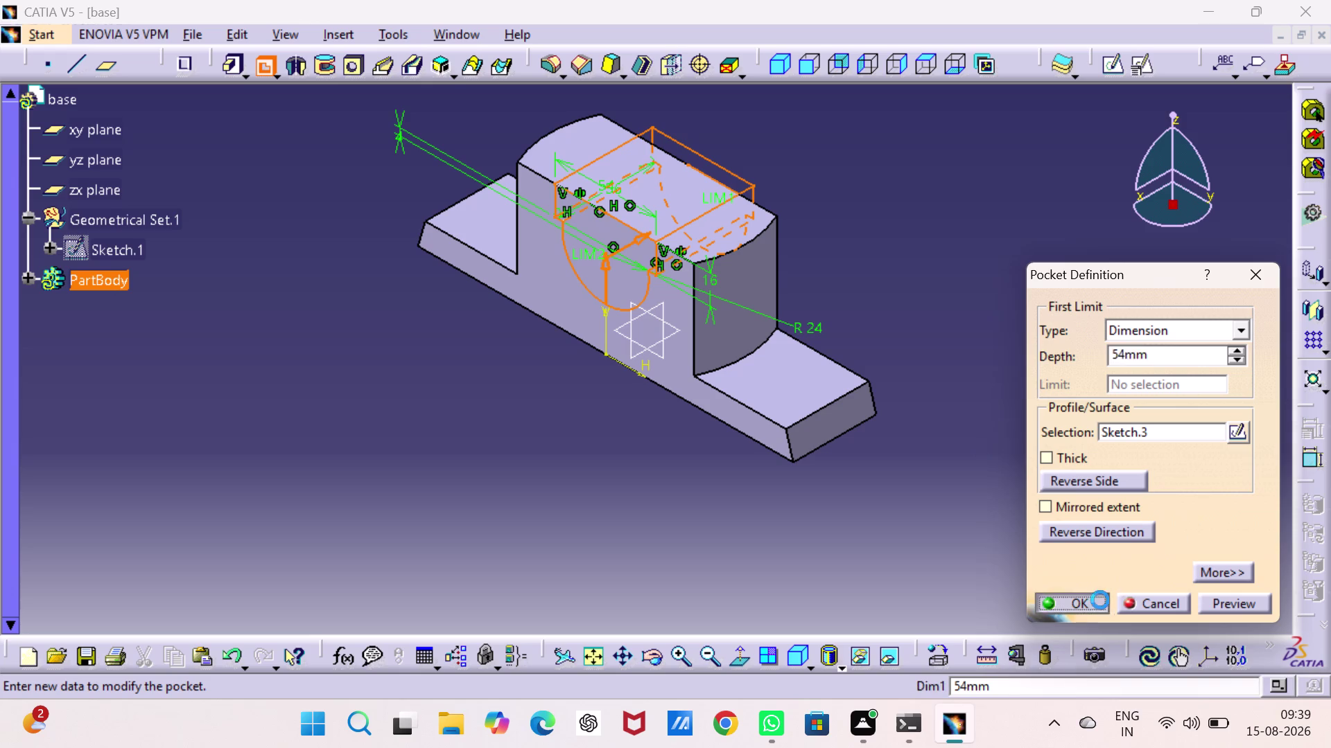
click(1075, 394)
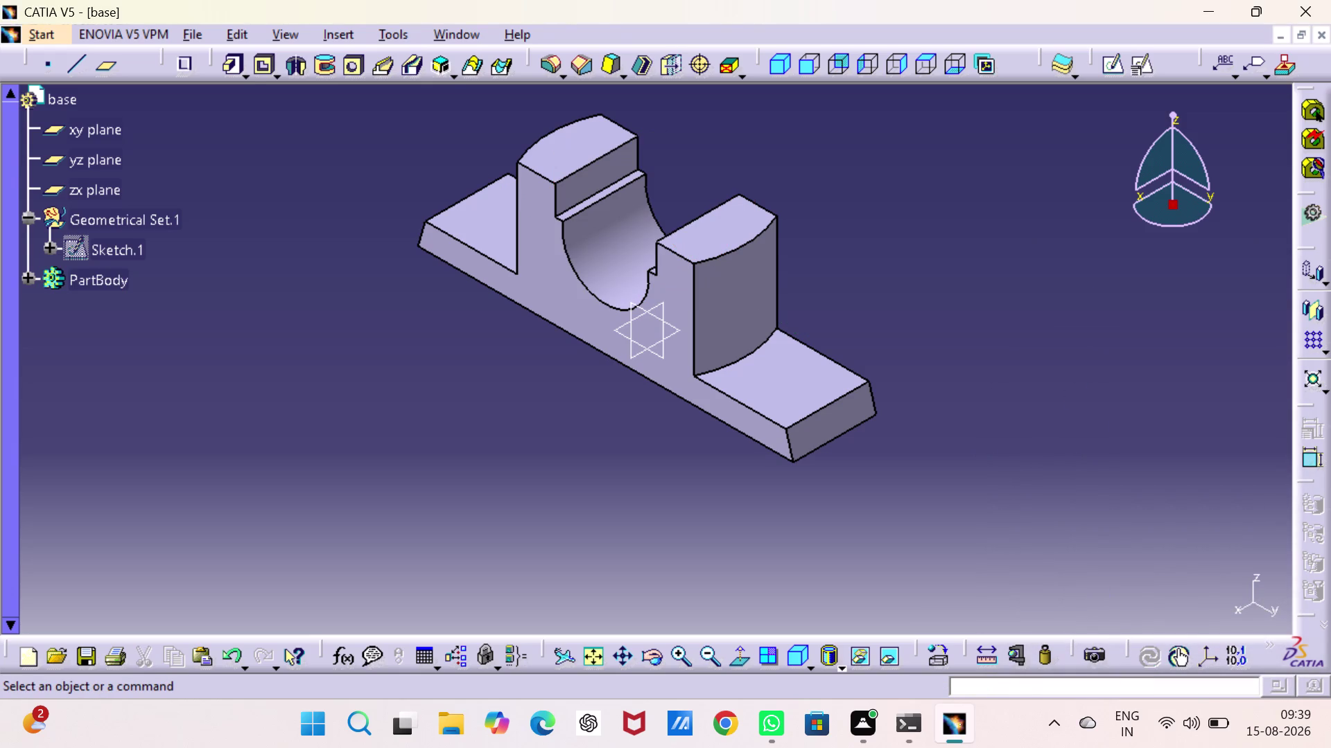